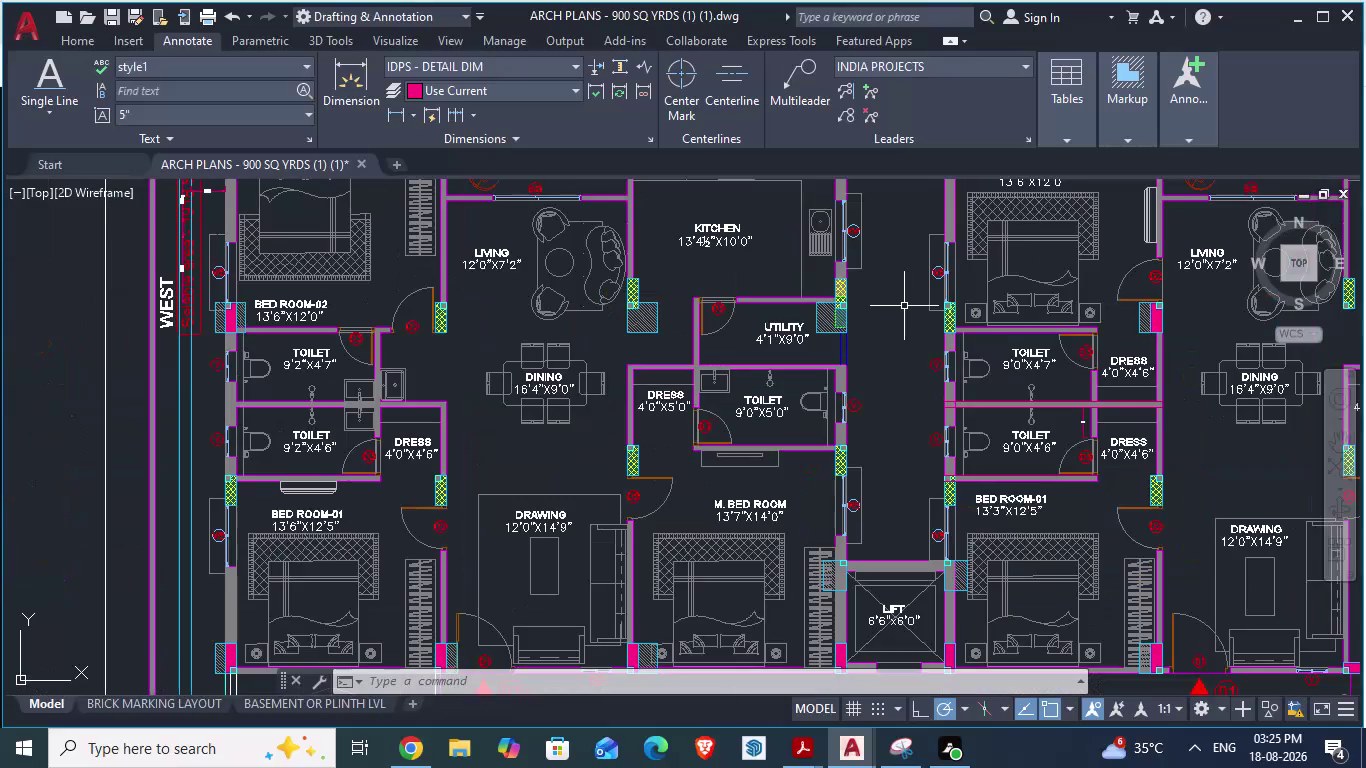
Cycle between the ARCH PLANS reference and GF_AUTOCAD.dwg, finishing on GF_AUTOCAD.
key(alt+Tab)
key(alt+Tab)
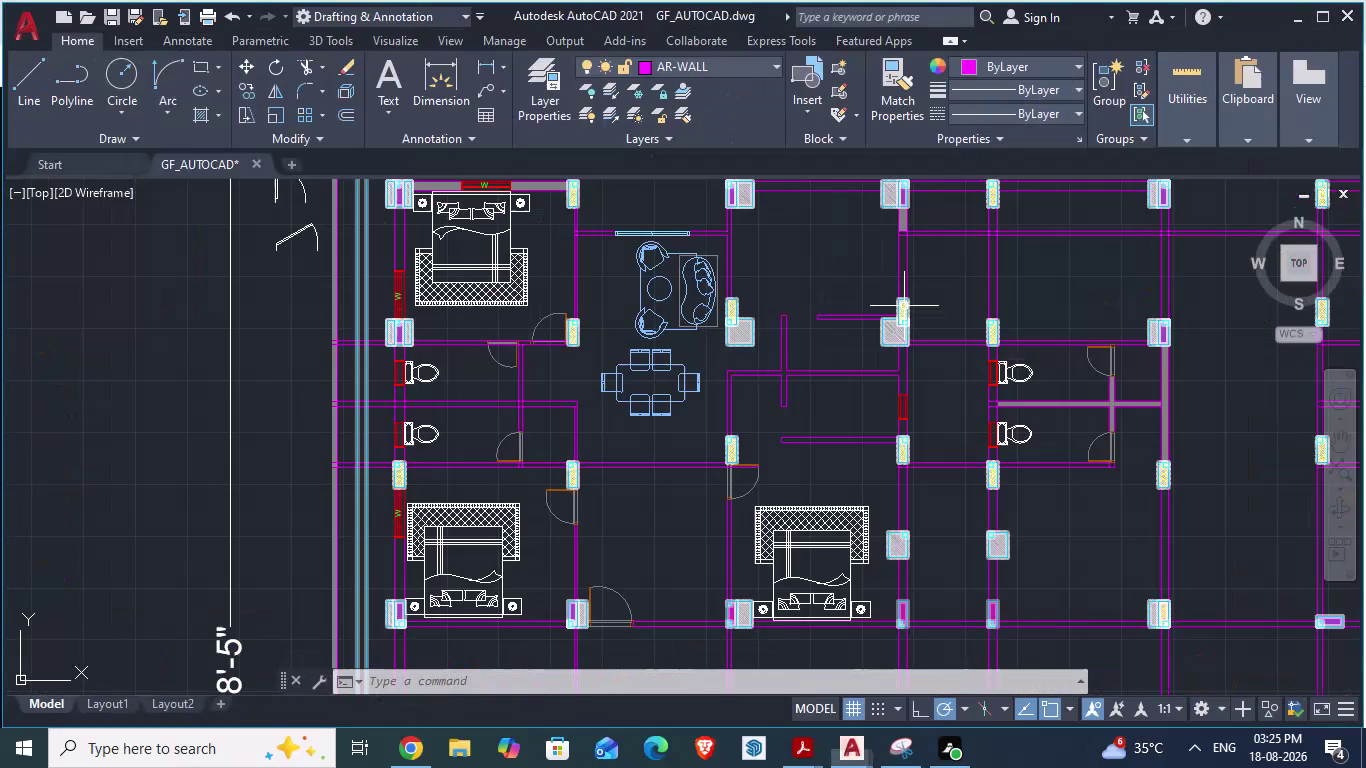
key(alt+Tab)
key(alt+Tab)
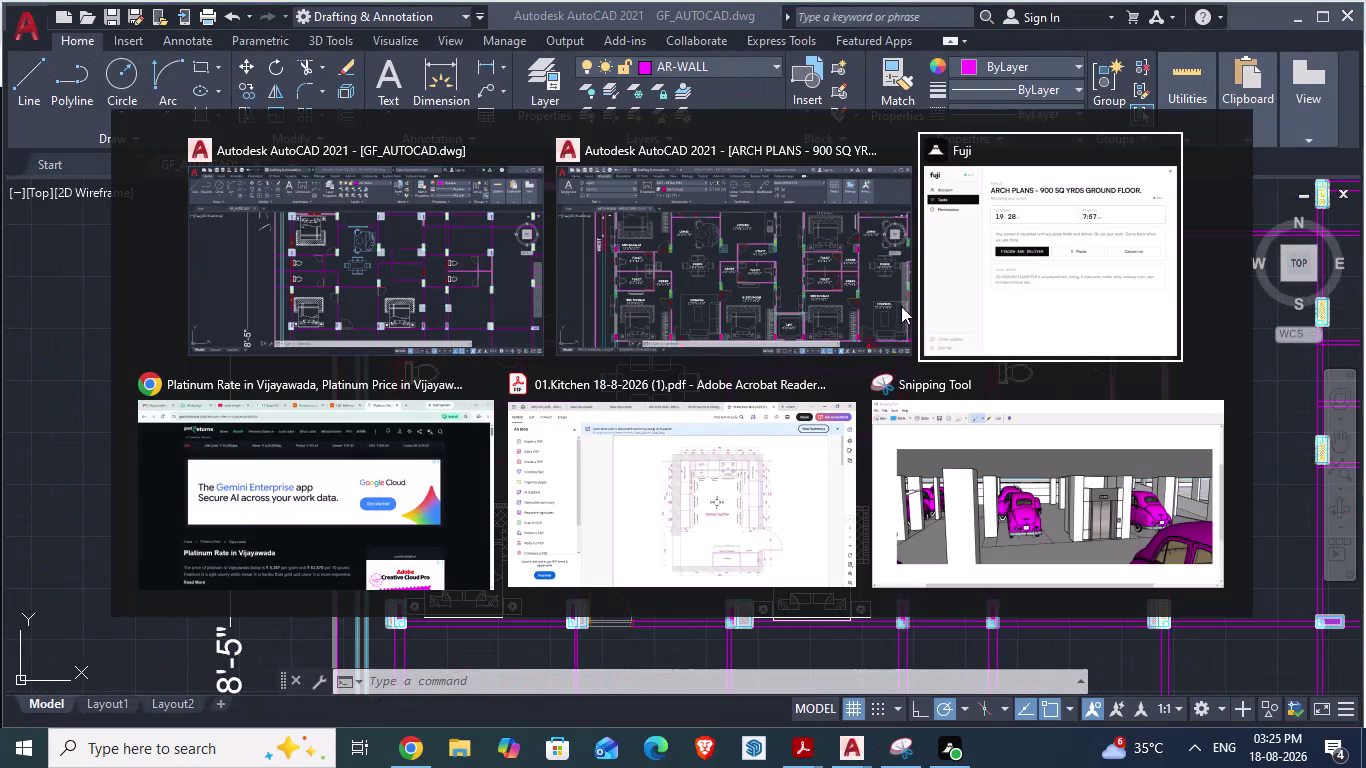
key(alt+Tab)
key(alt+Tab)
key(alt+Tab)
key(alt+Tab)
key(alt+Tab)
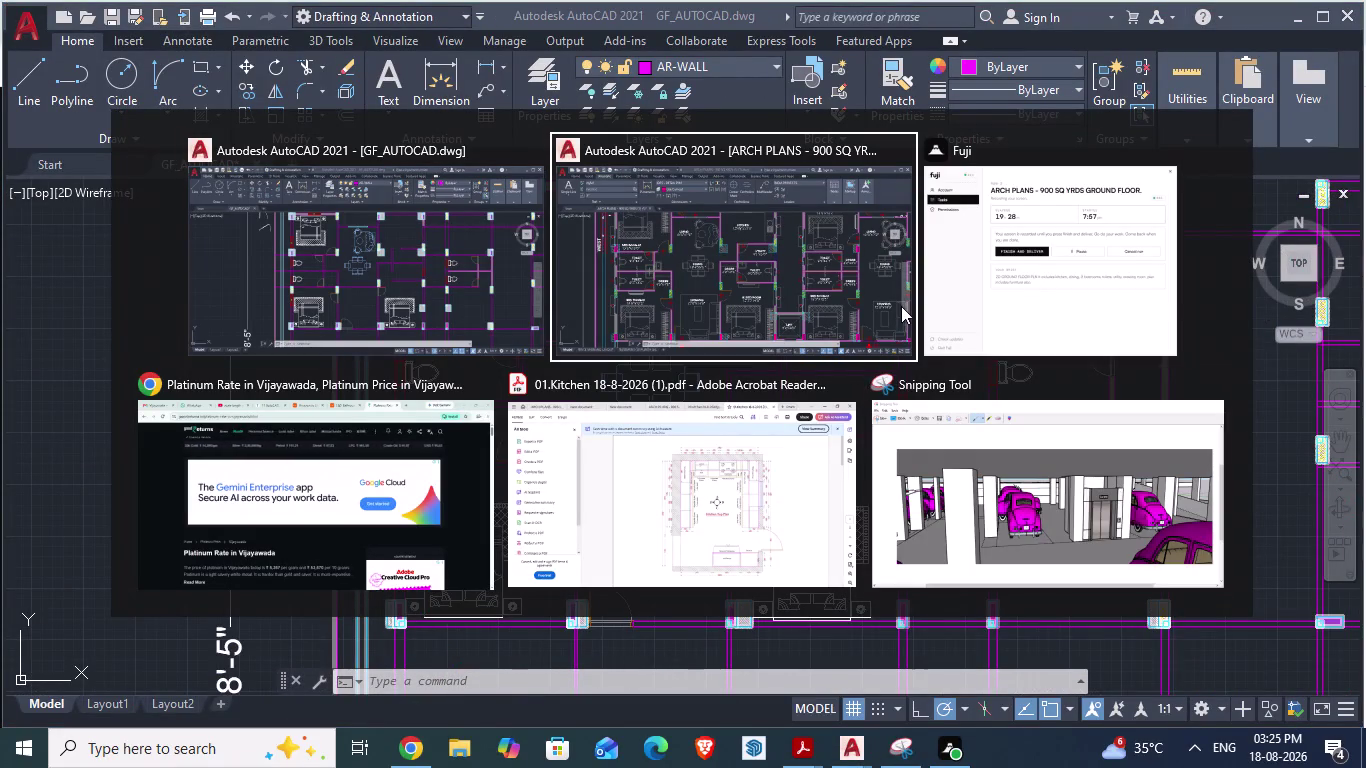
key(alt+Tab)
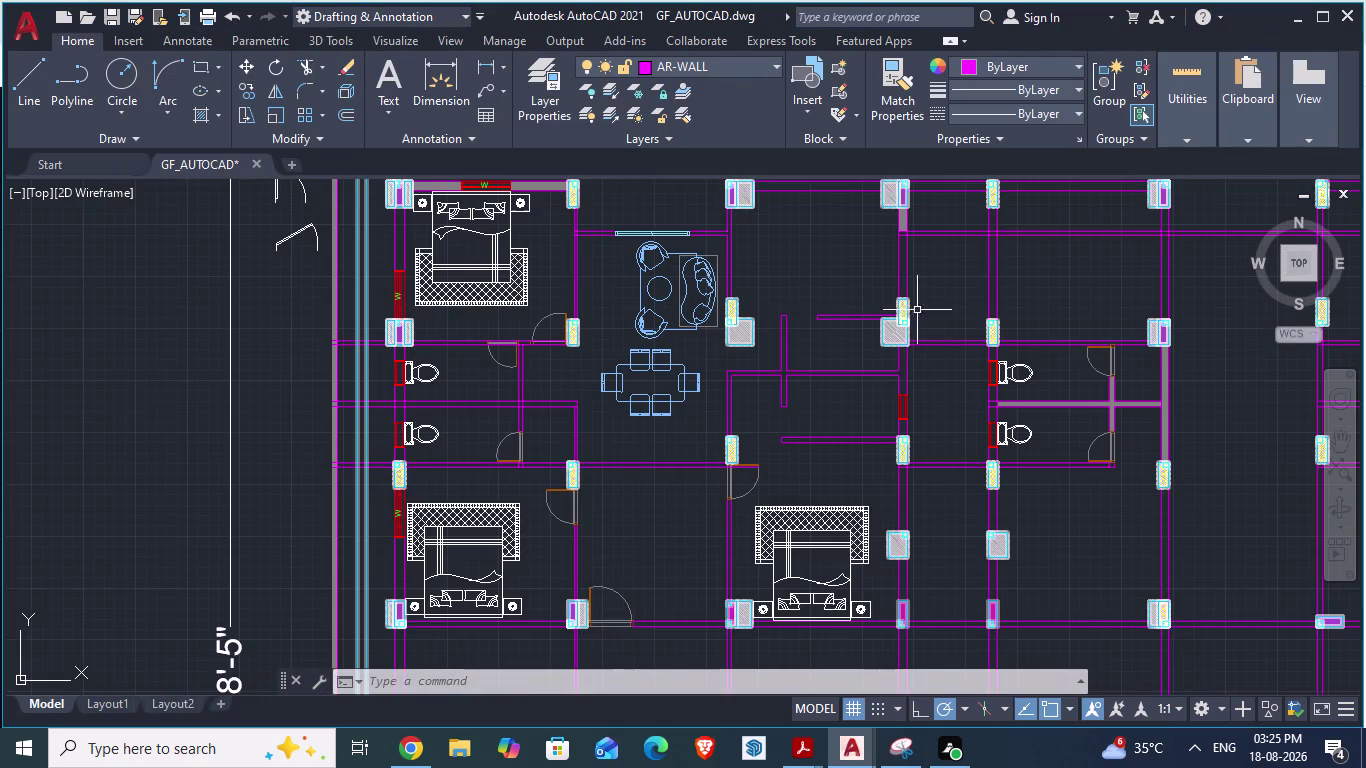
key(alt+Tab)
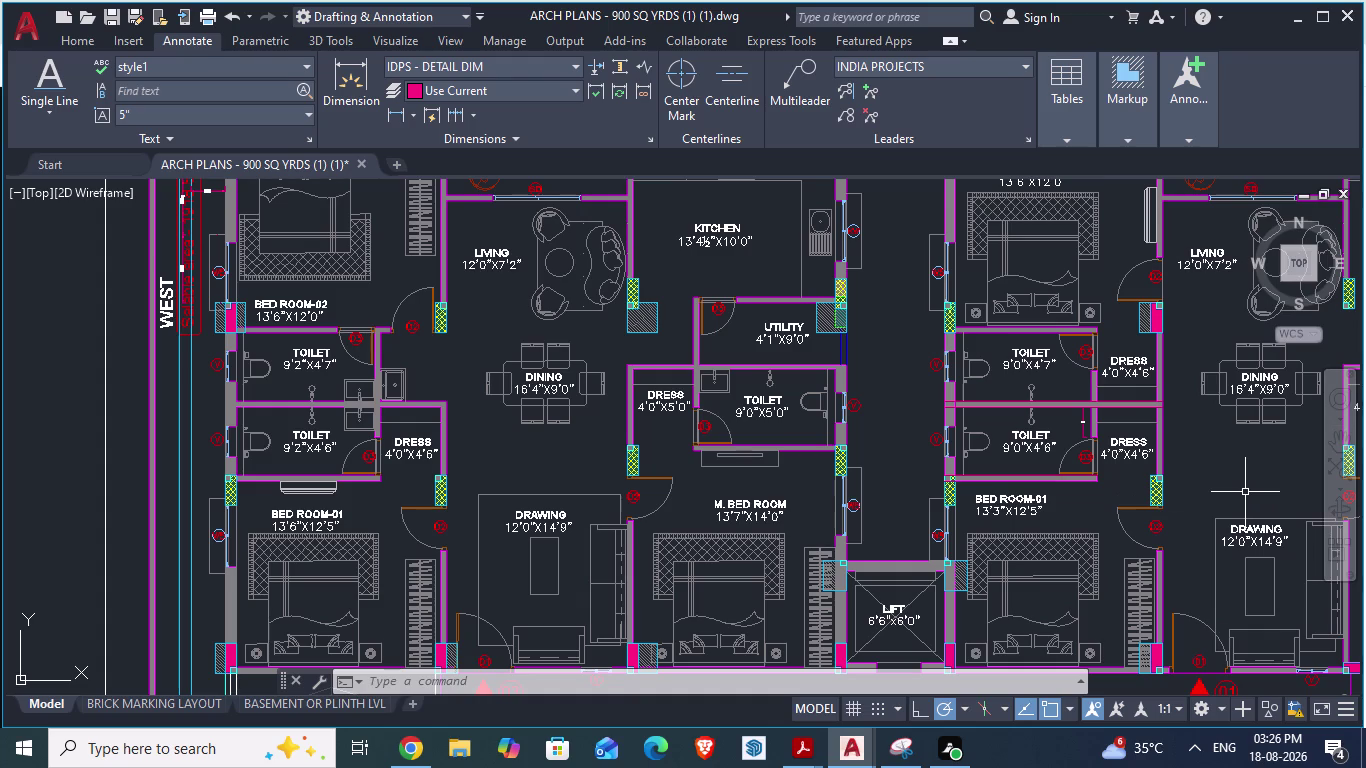
key(alt+Tab)
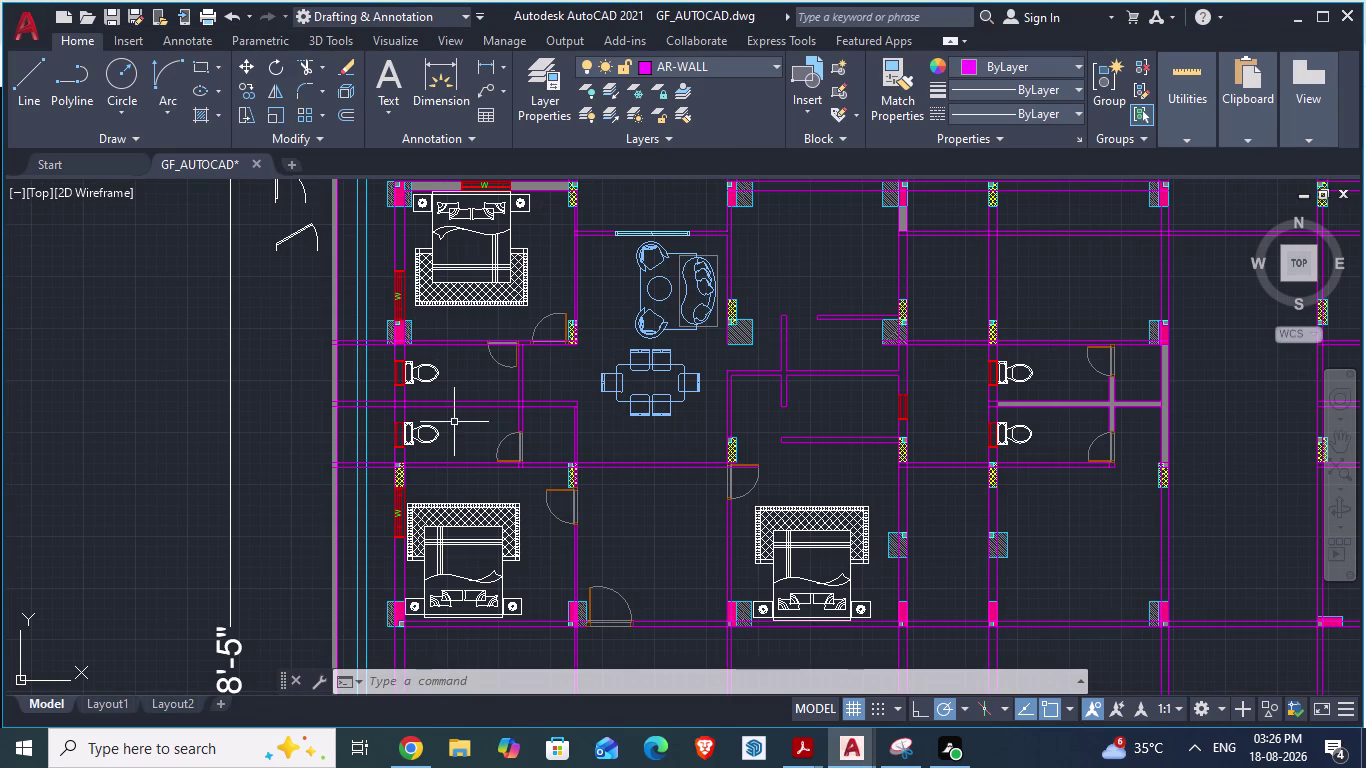
Copy the lower room's toilet and paste it into the central toilet room.
click(431, 438)
key(ctrl+c)
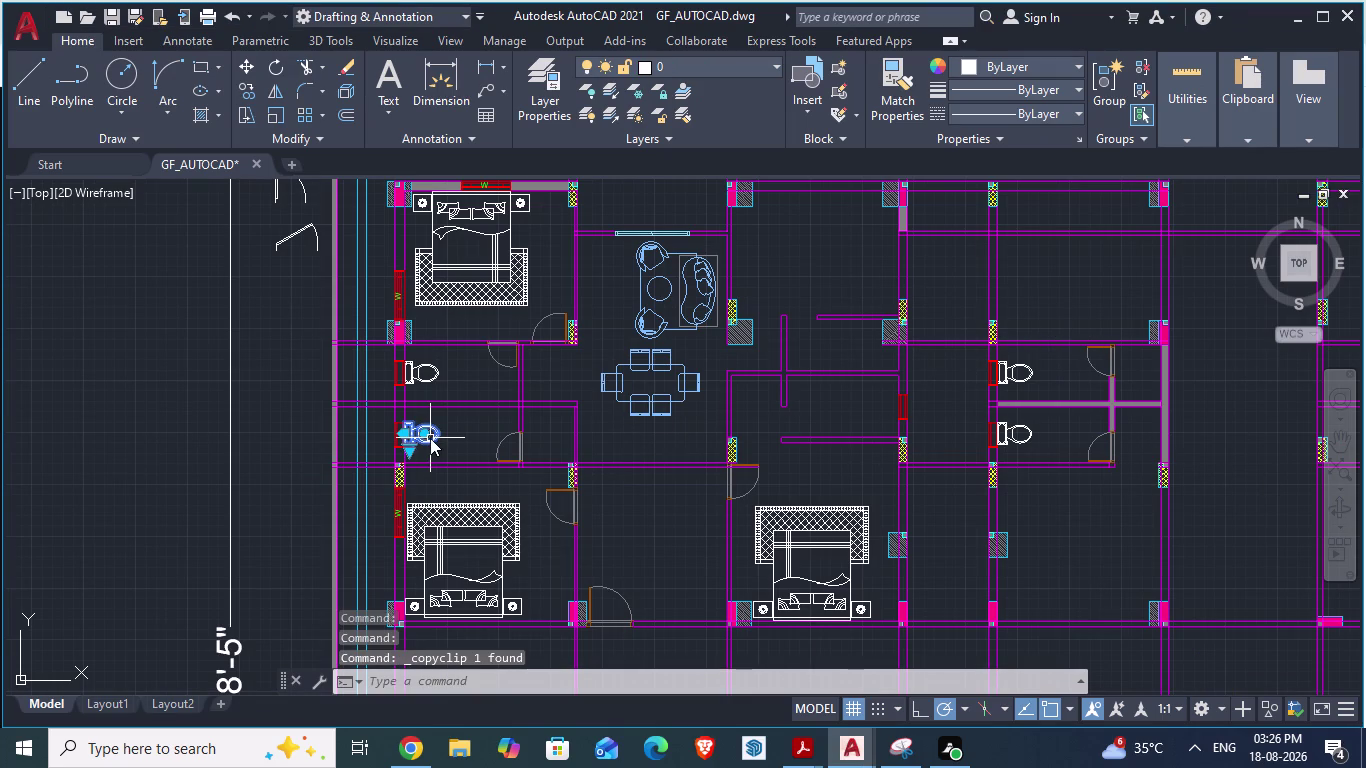
key(ctrl+v)
scroll(up, 3)
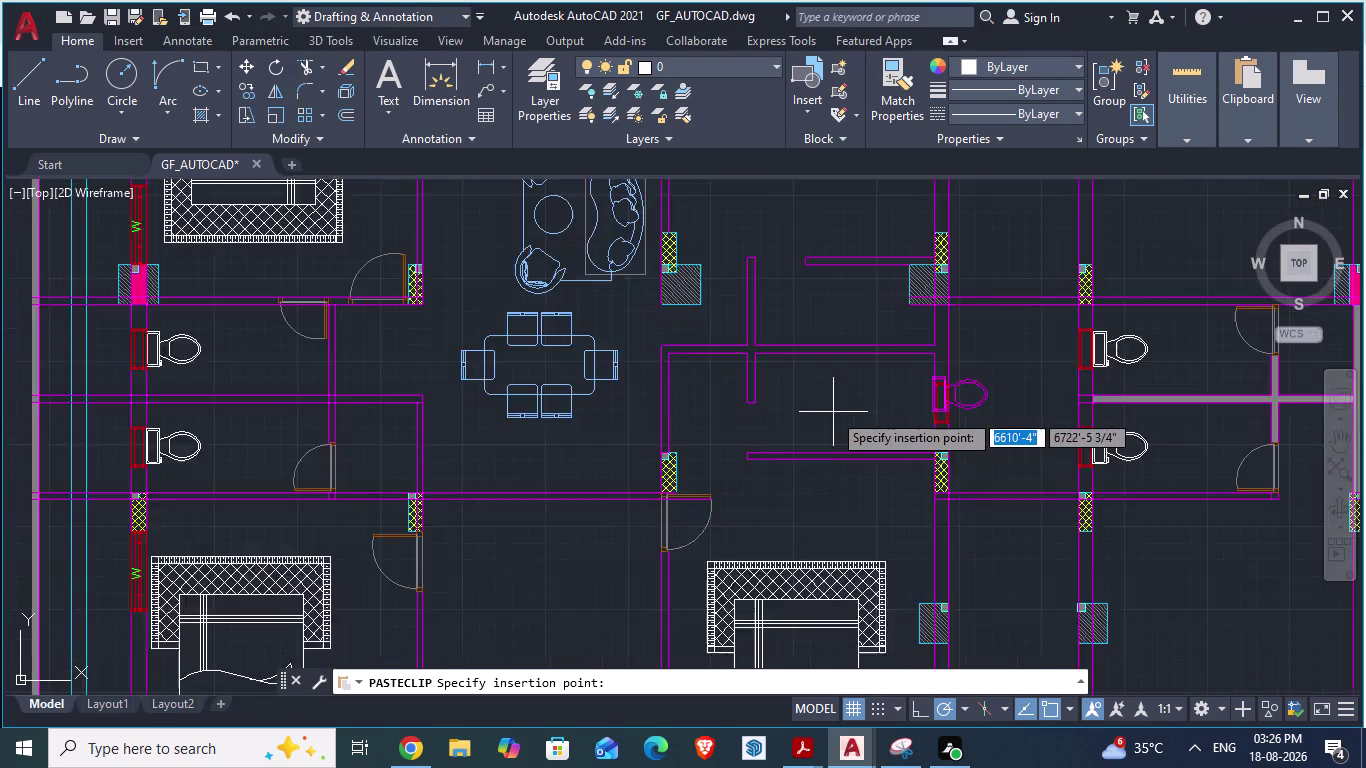
scroll(up, 3)
click(738, 410)
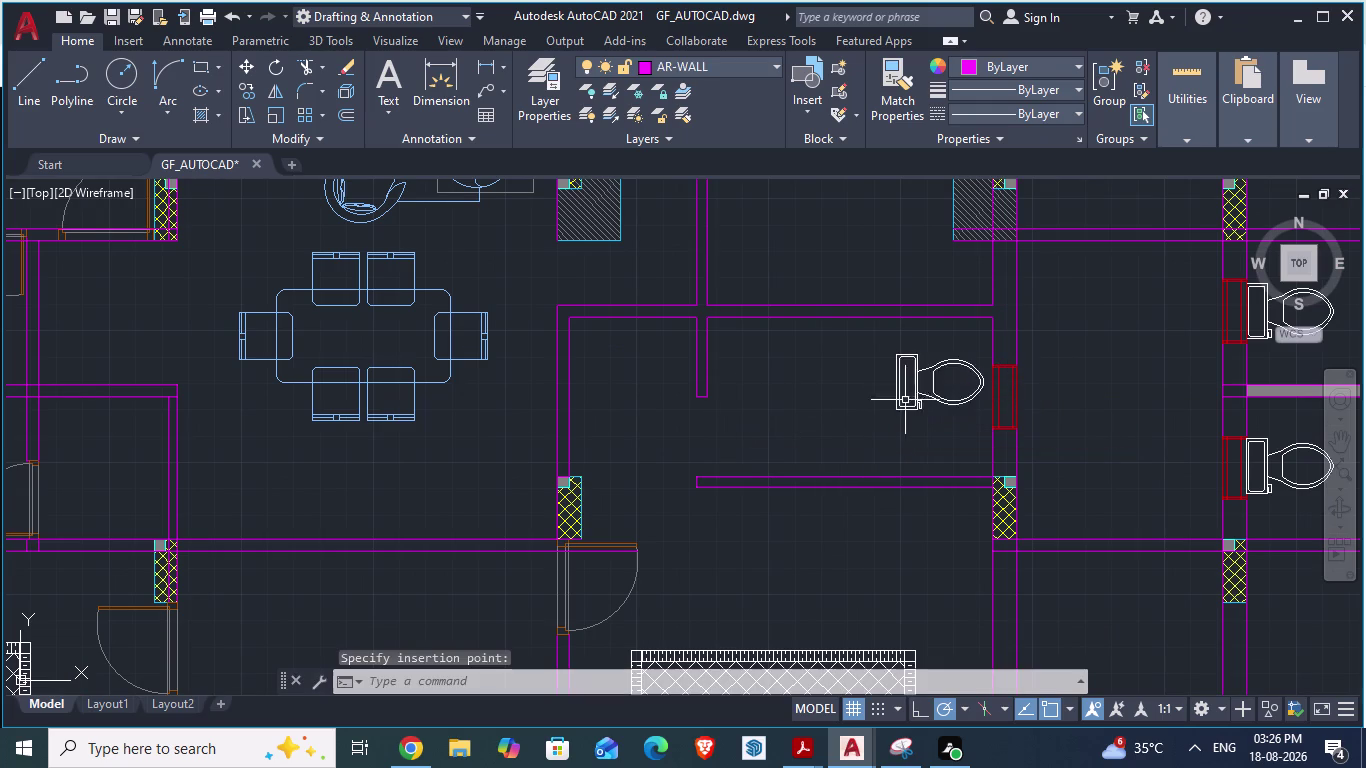
Rotate the pasted toilet 180° about its cistern corner.
click(902, 407)
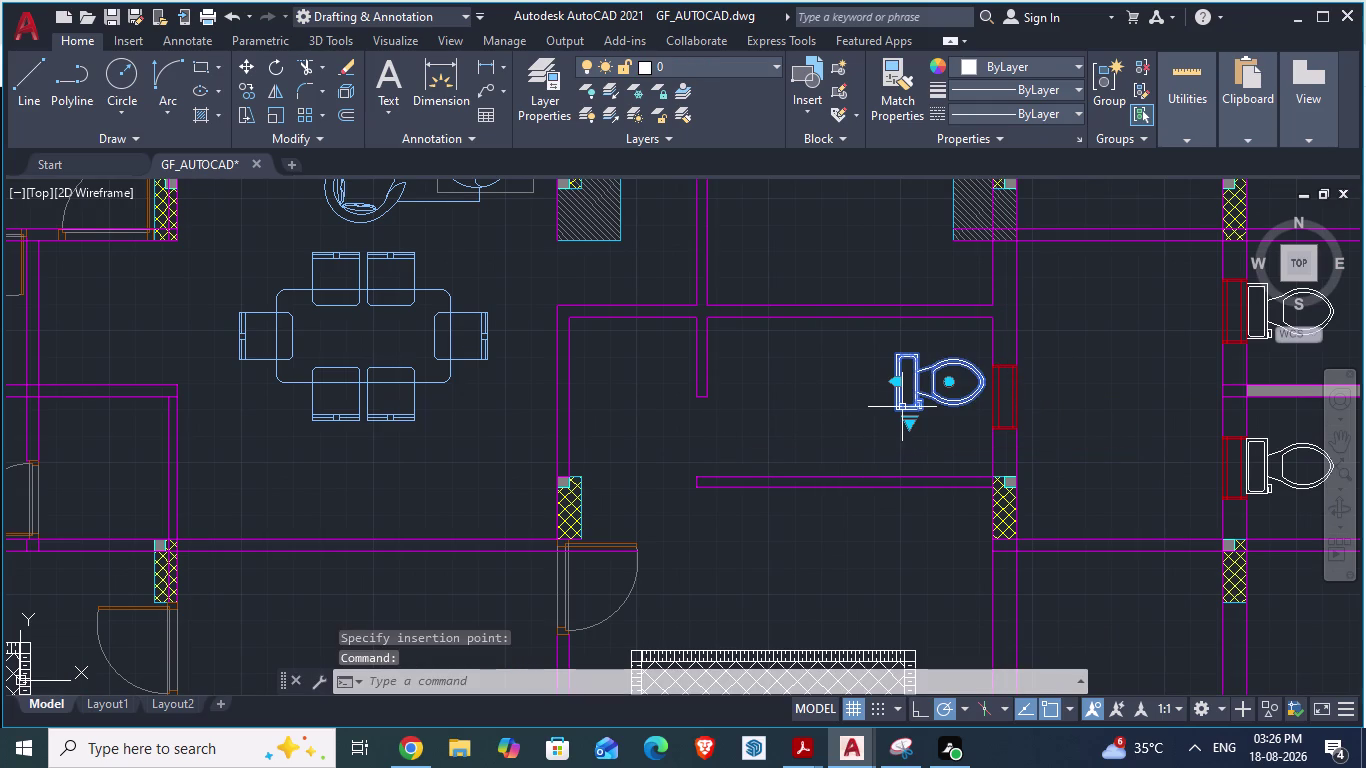
key(r)
key(o)
key(Return)
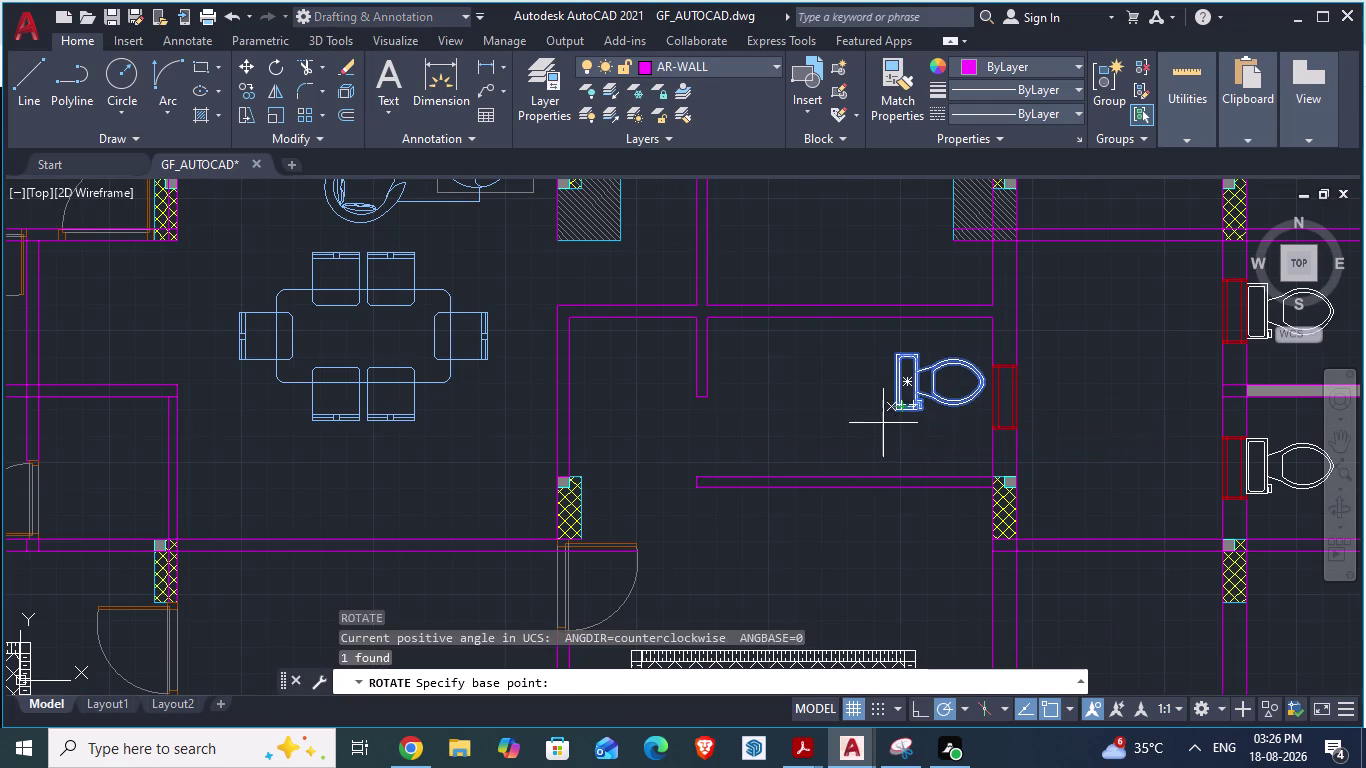
scroll(up, 3)
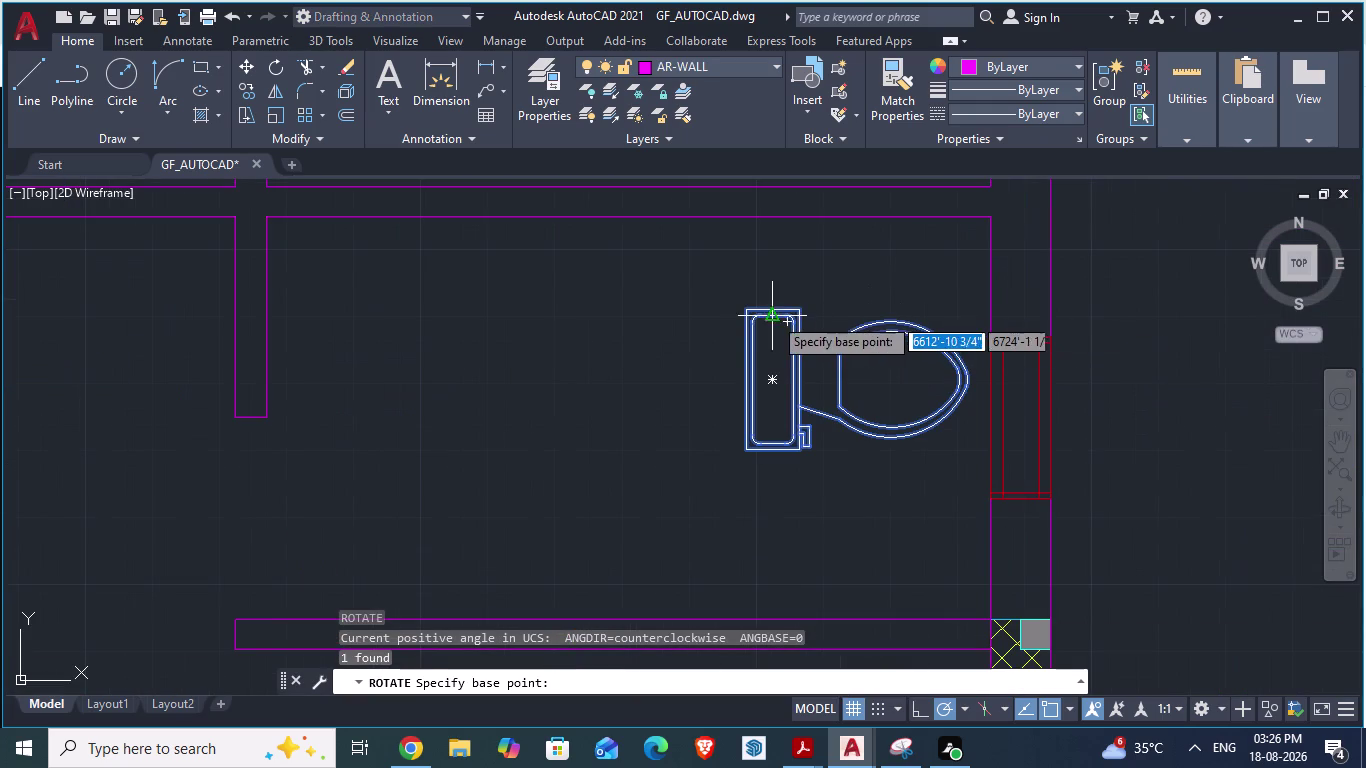
drag(743, 311, 803, 361)
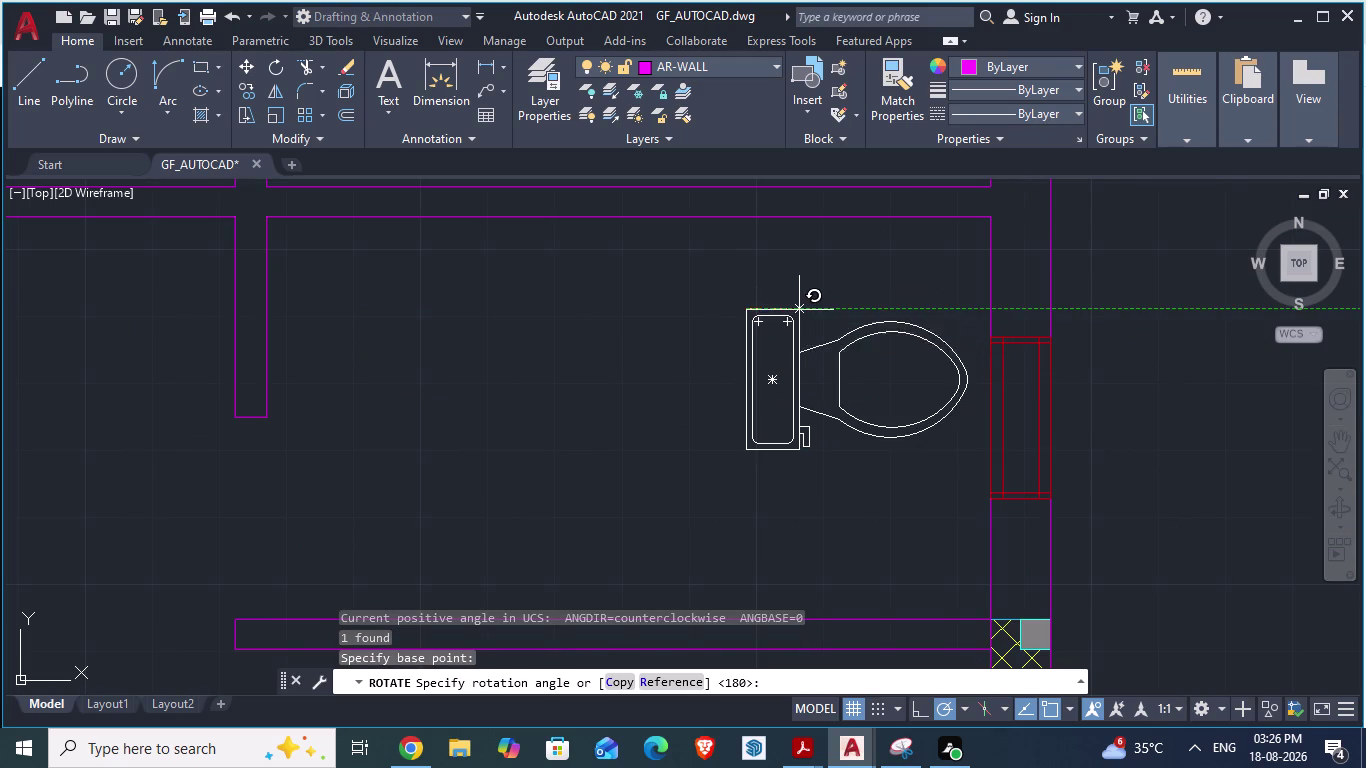
drag(803, 361, 580, 300)
click(580, 300)
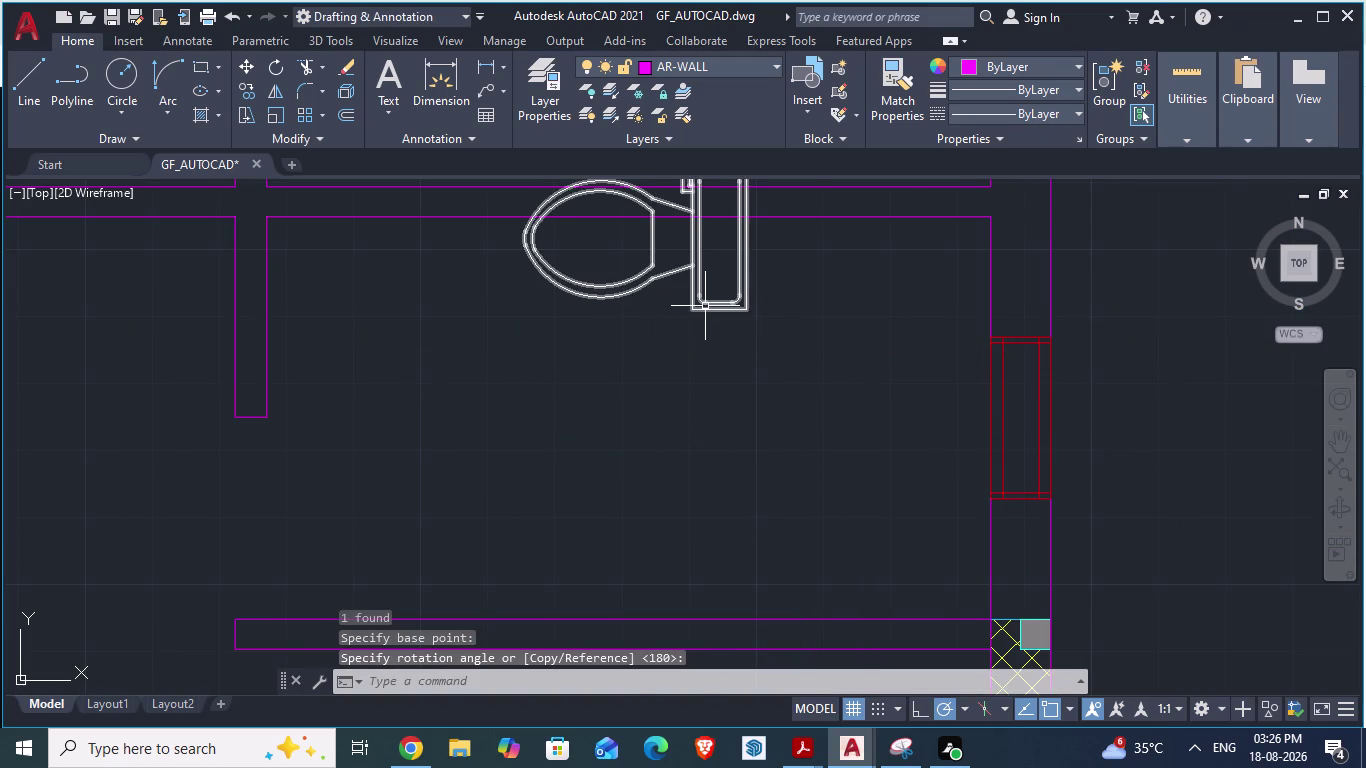
click(705, 306)
Move the rotated toilet over beside the right wall.
key(m)
key(Return)
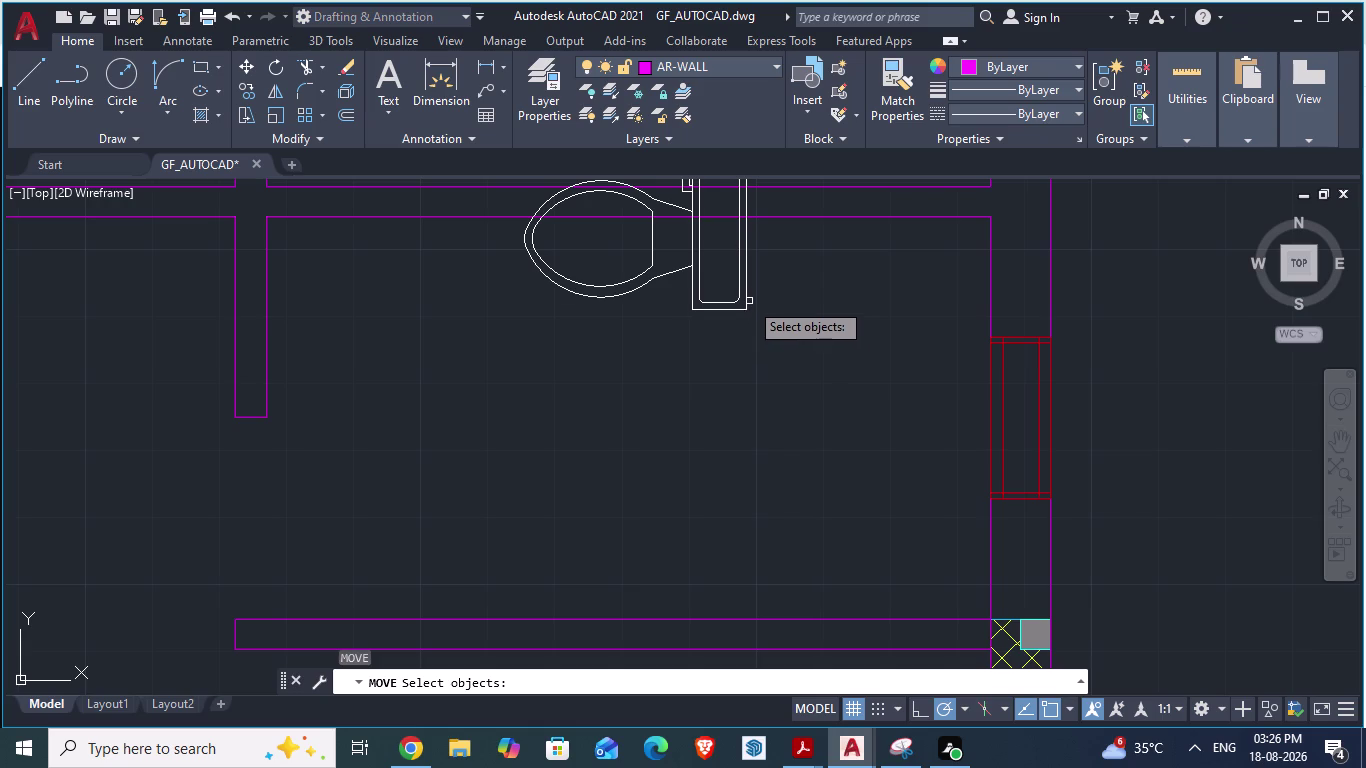
click(744, 298)
key(Return)
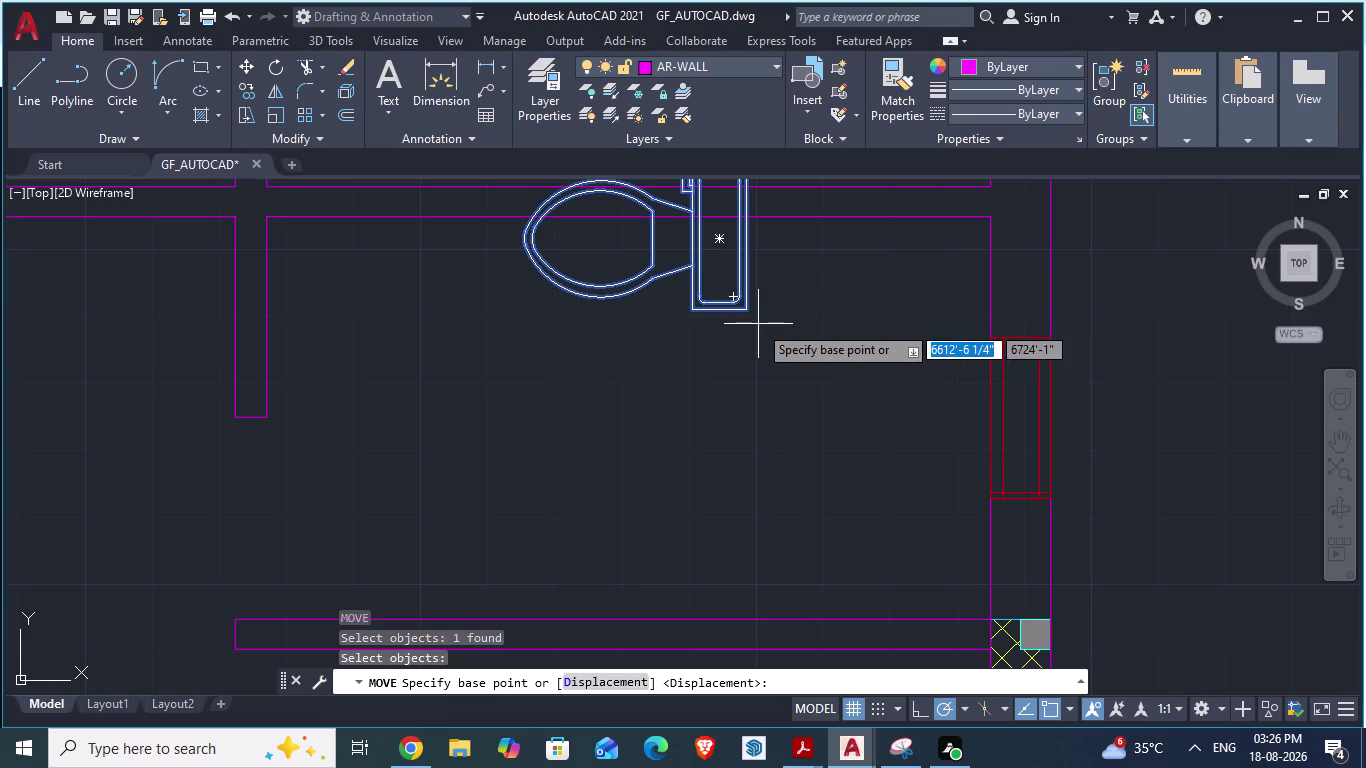
drag(748, 308, 955, 488)
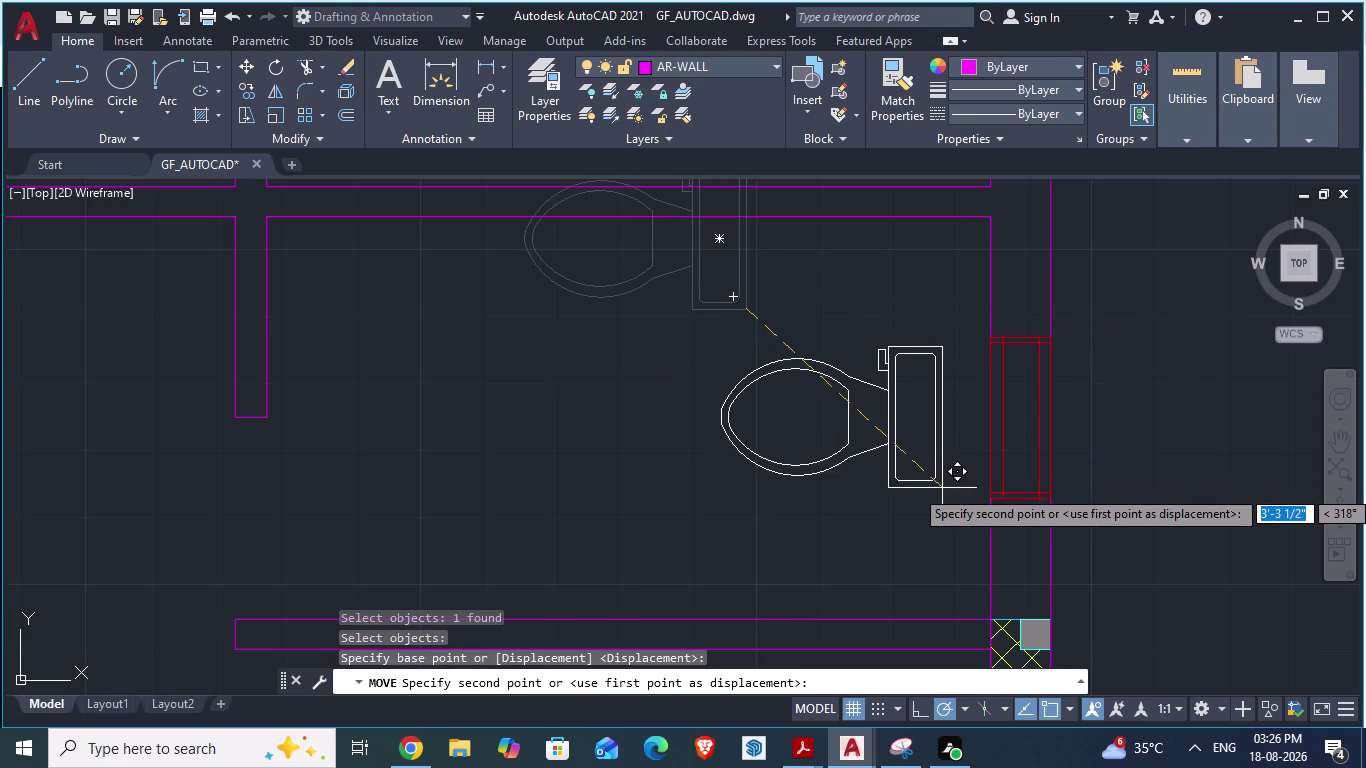
drag(955, 488, 976, 497)
scroll(up, 3)
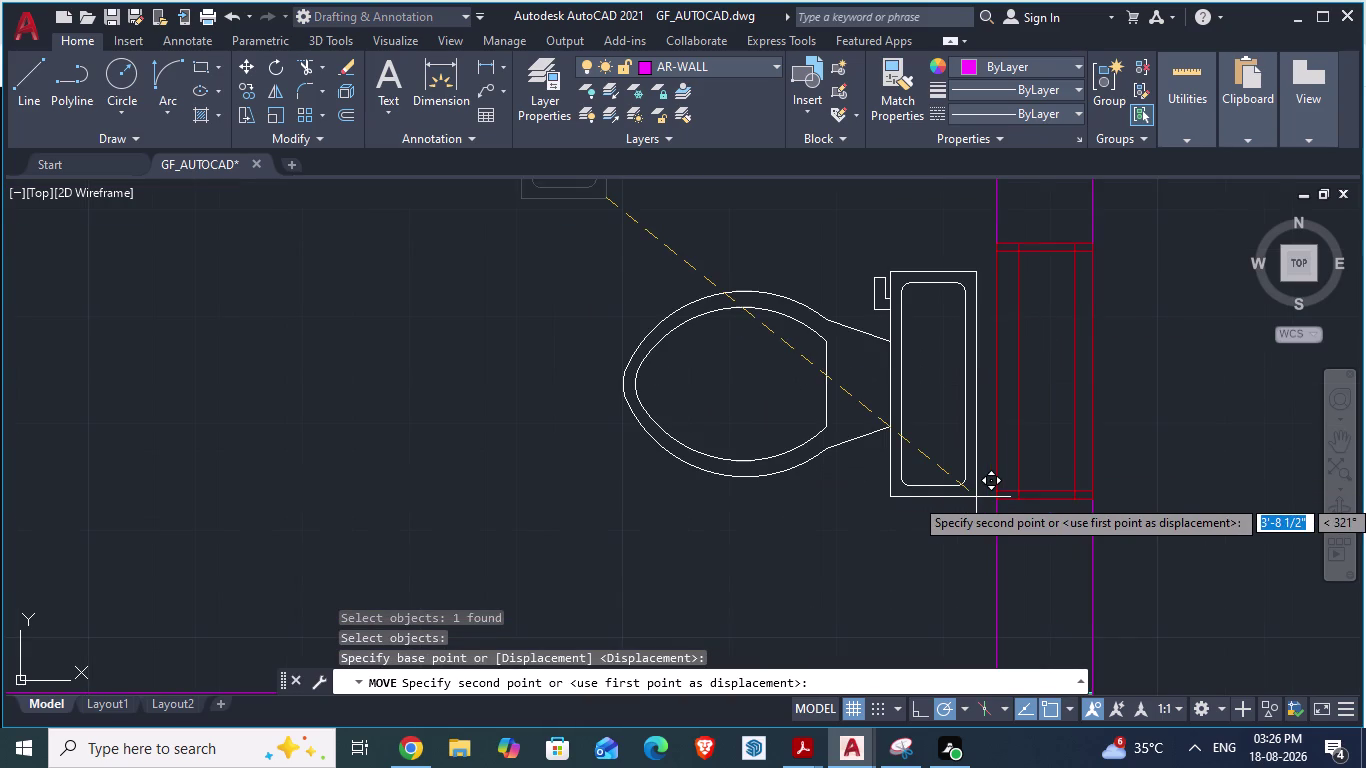
drag(976, 497, 982, 490)
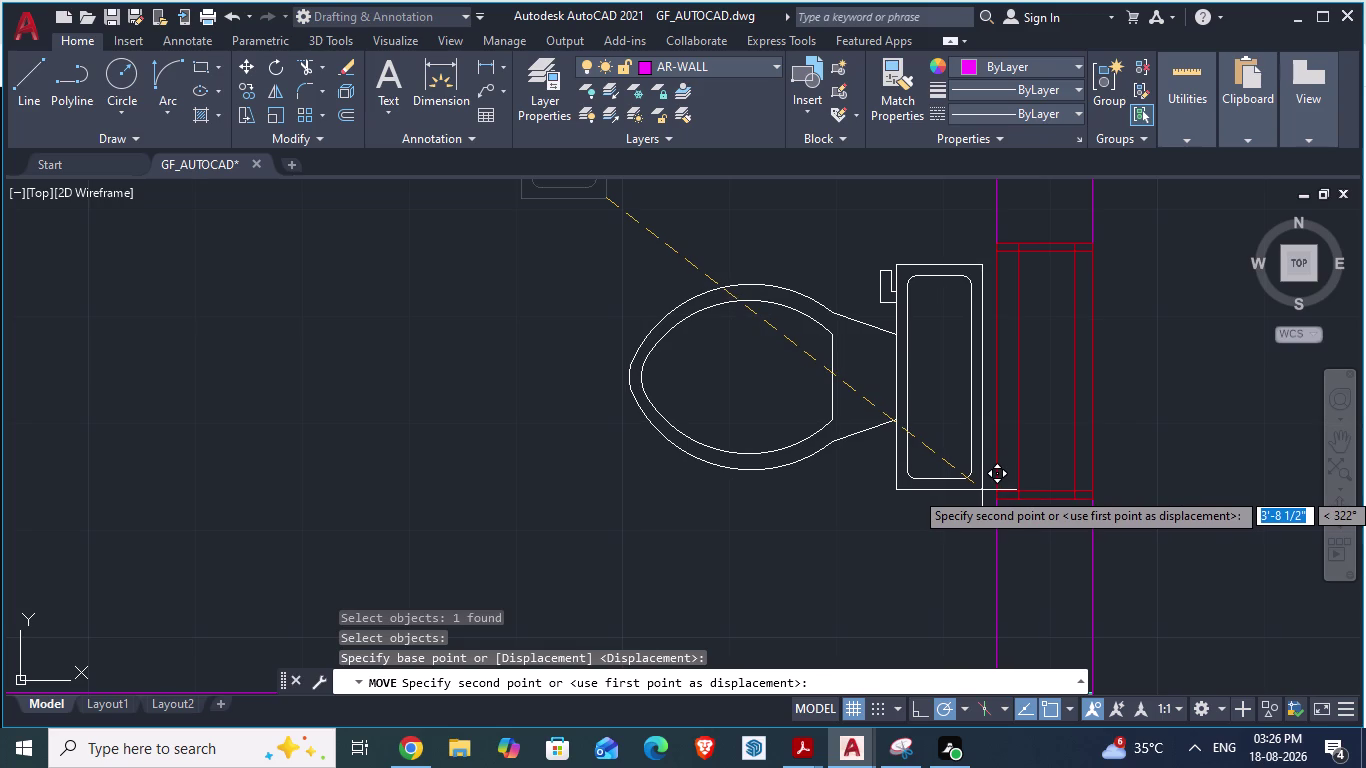
drag(982, 490, 987, 484)
click(987, 484)
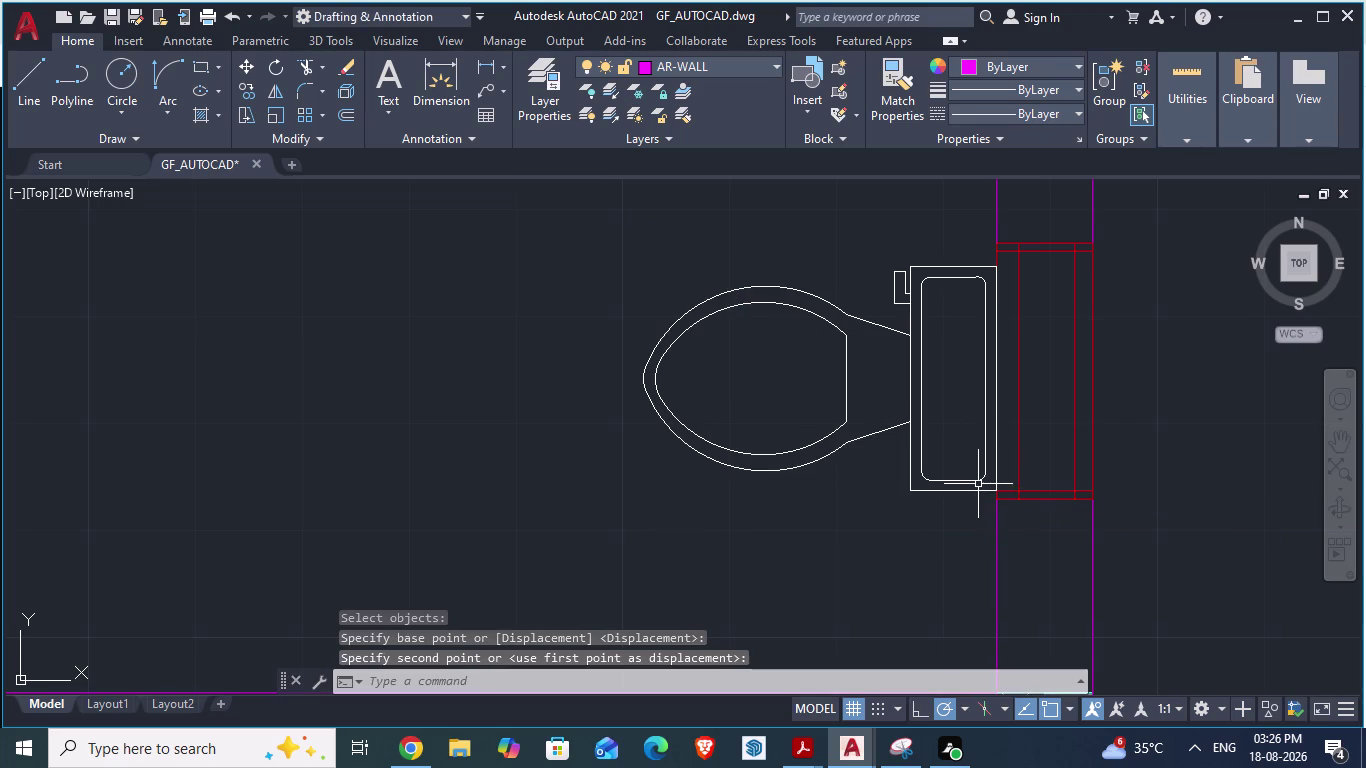
Nudge the toilet so its cistern corner sits flush against the wall.
click(966, 480)
key(m)
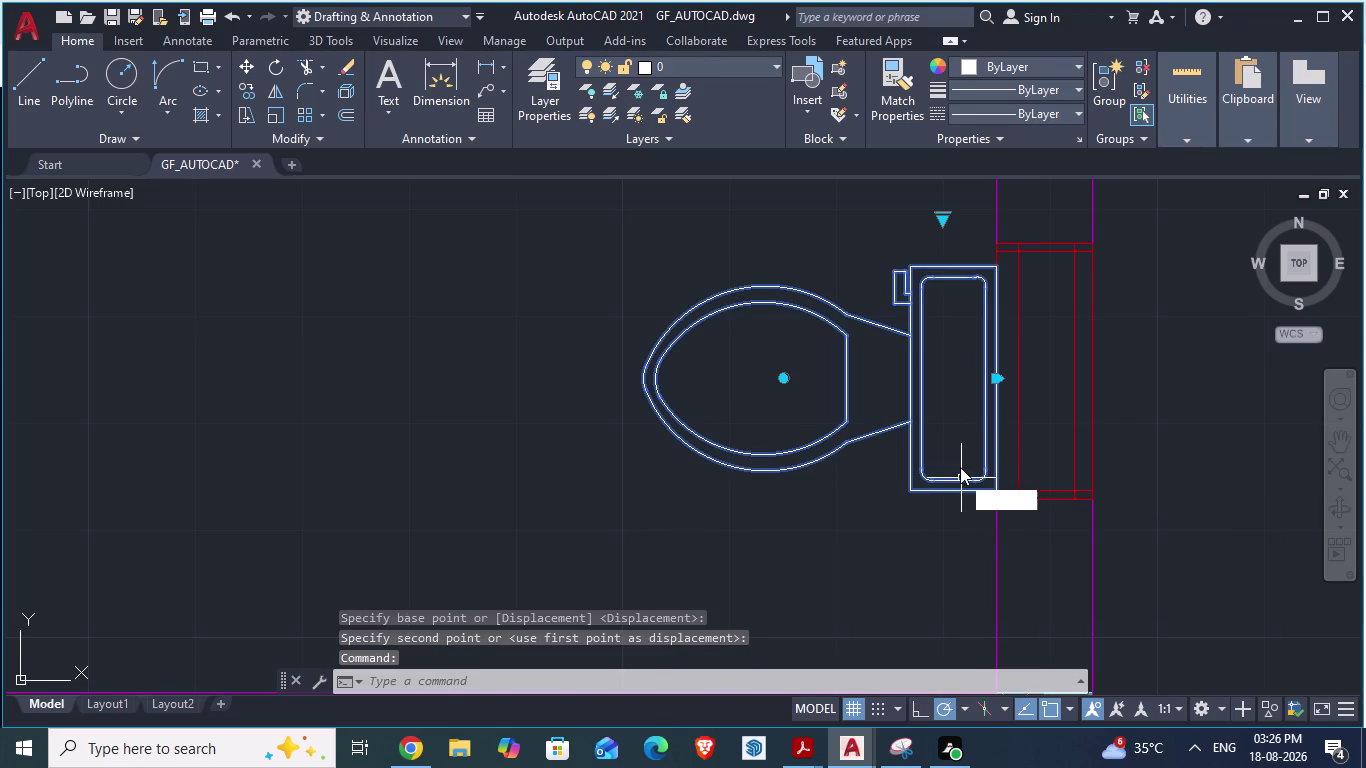
key(Return)
scroll(up, 3)
drag(1074, 545, 1059, 547)
click(1059, 547)
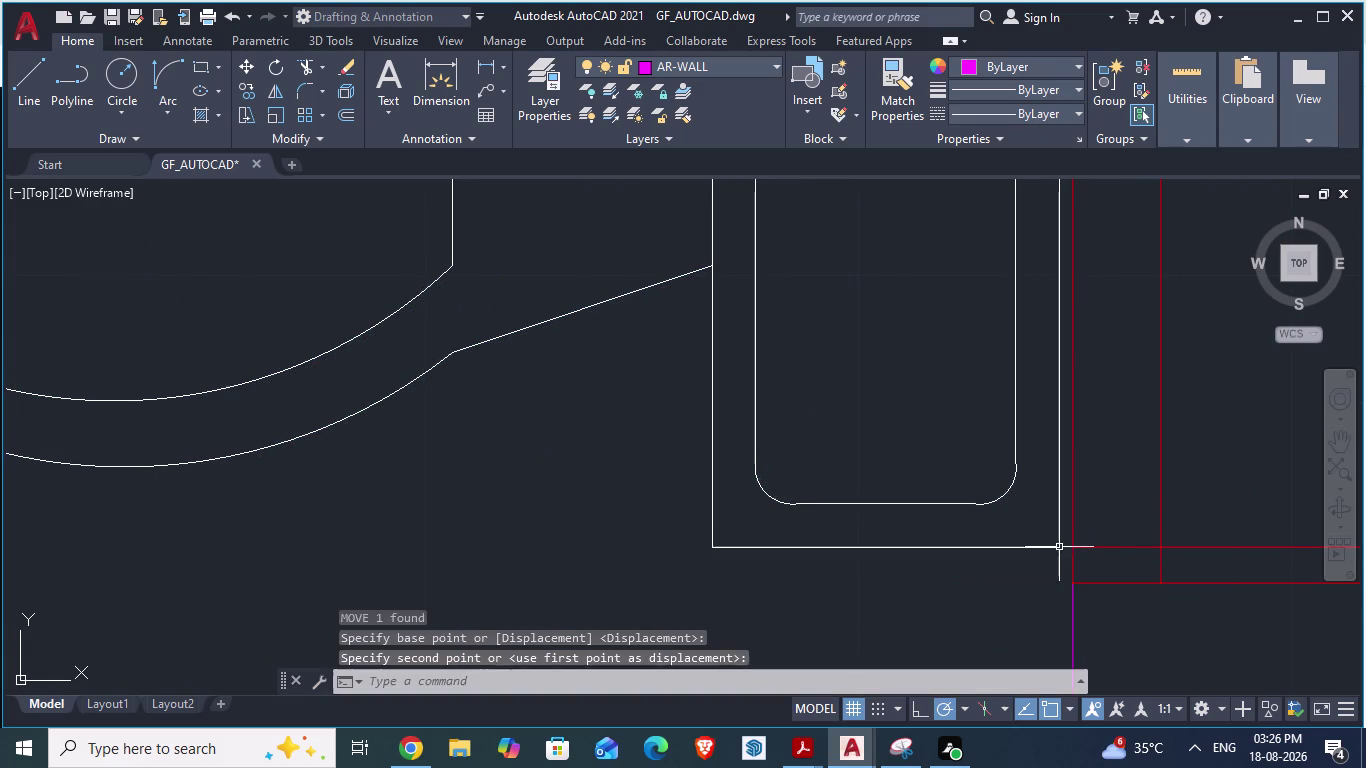
Save the drawing and switch to the reference floor plan.
scroll(down, 3)
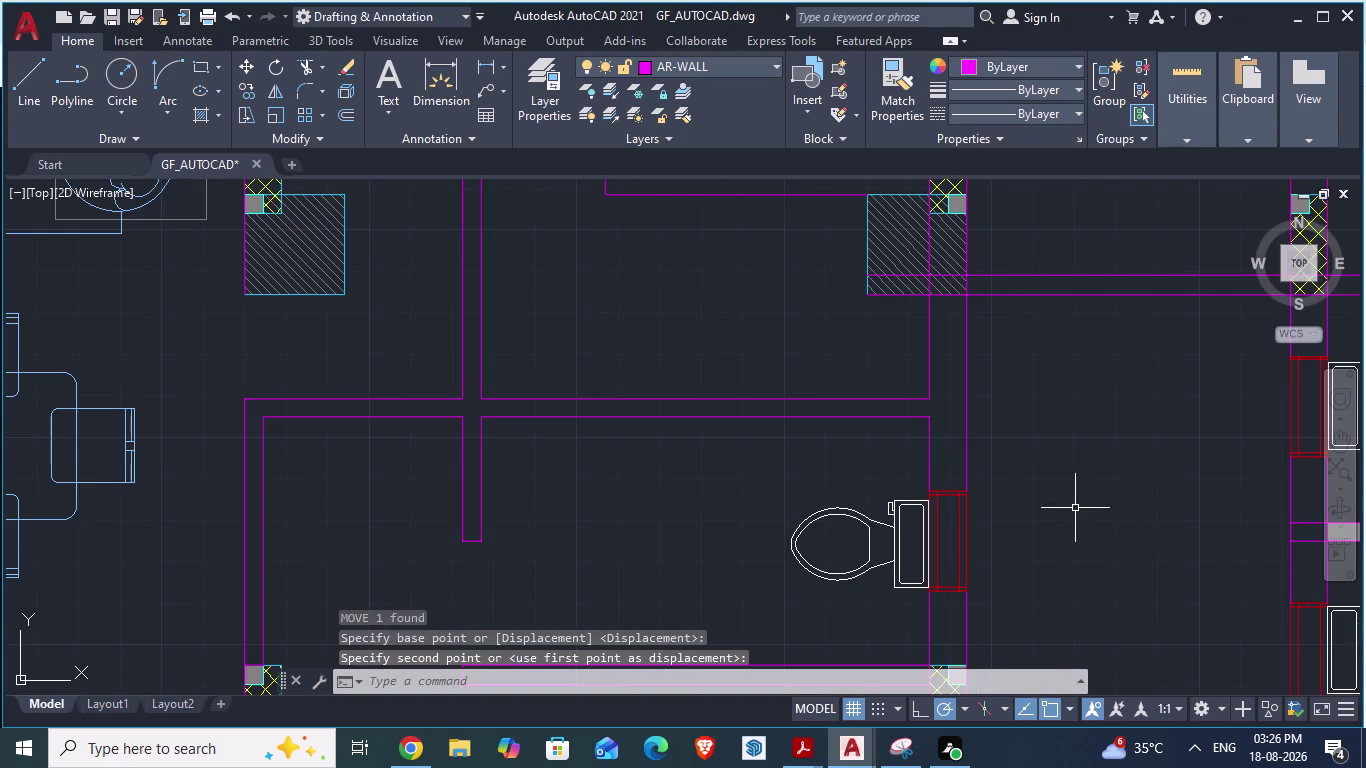
key(ctrl+s)
scroll(down, 3)
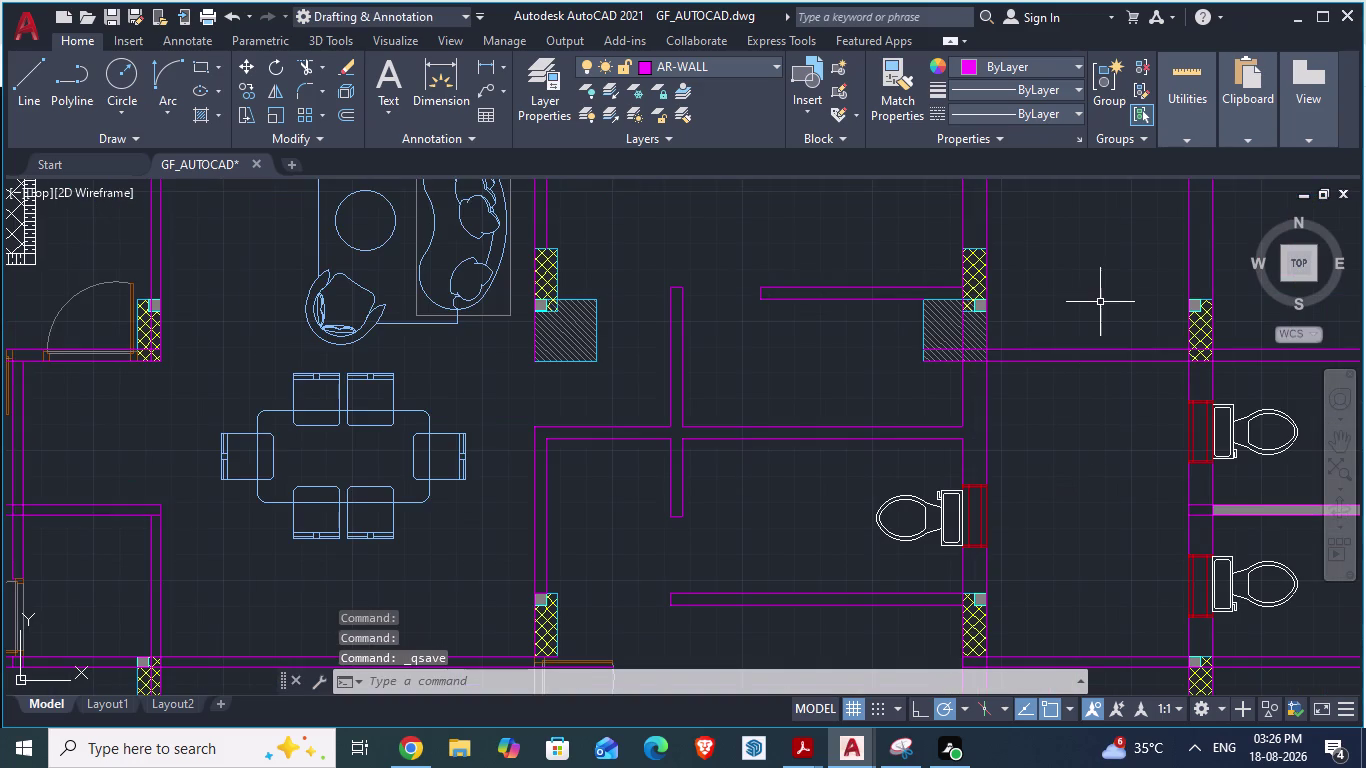
key(alt+Tab)
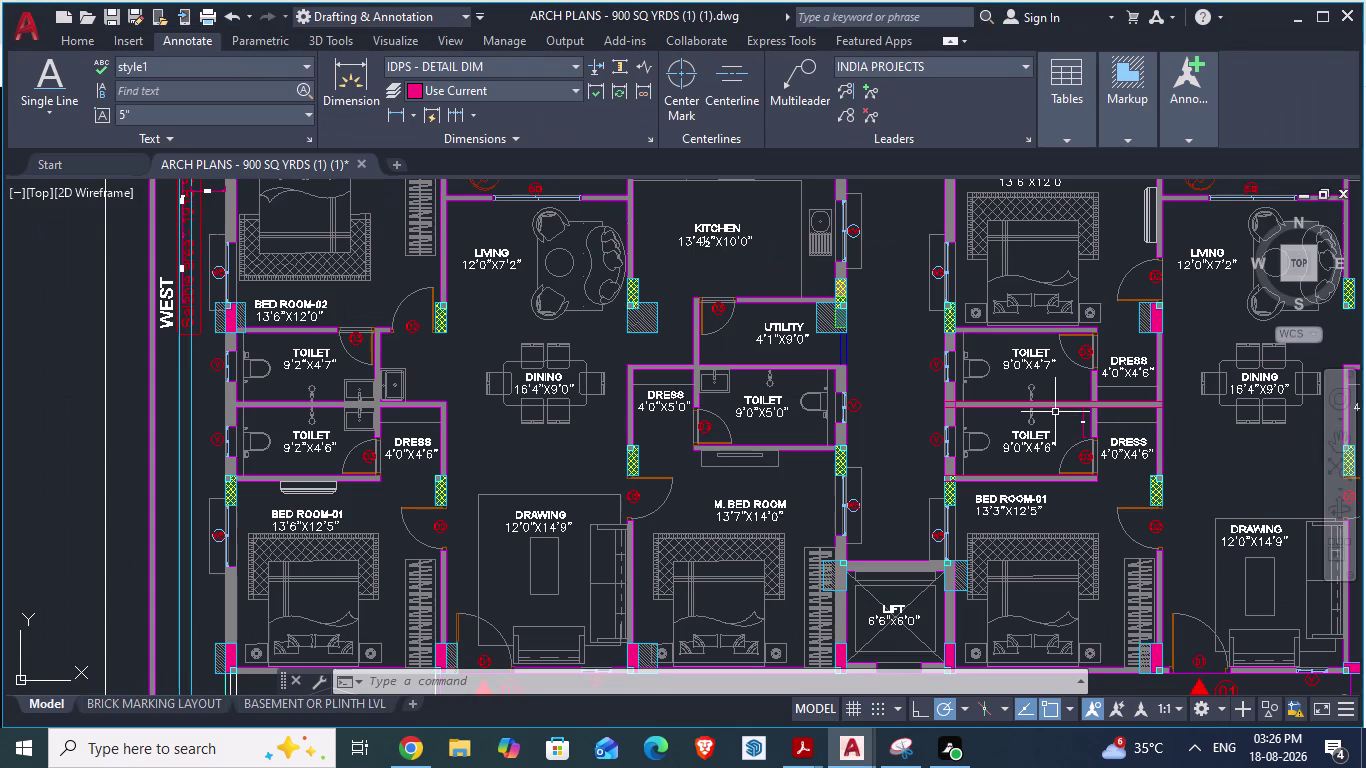
Return to GF_AUTOCAD and begin a line at the wall corner, then cancel it.
scroll(up, 3)
key(alt+Tab)
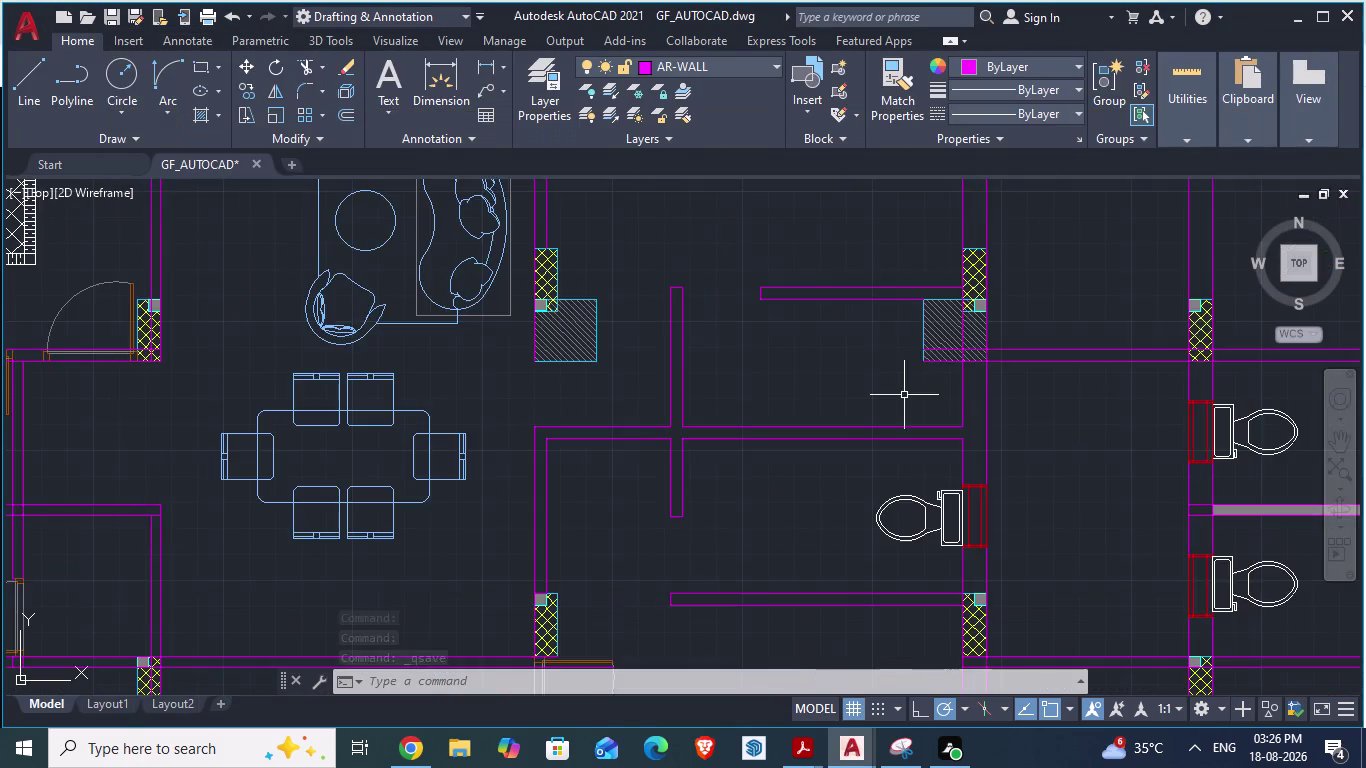
scroll(up, 3)
scroll(up, 3)
key(l)
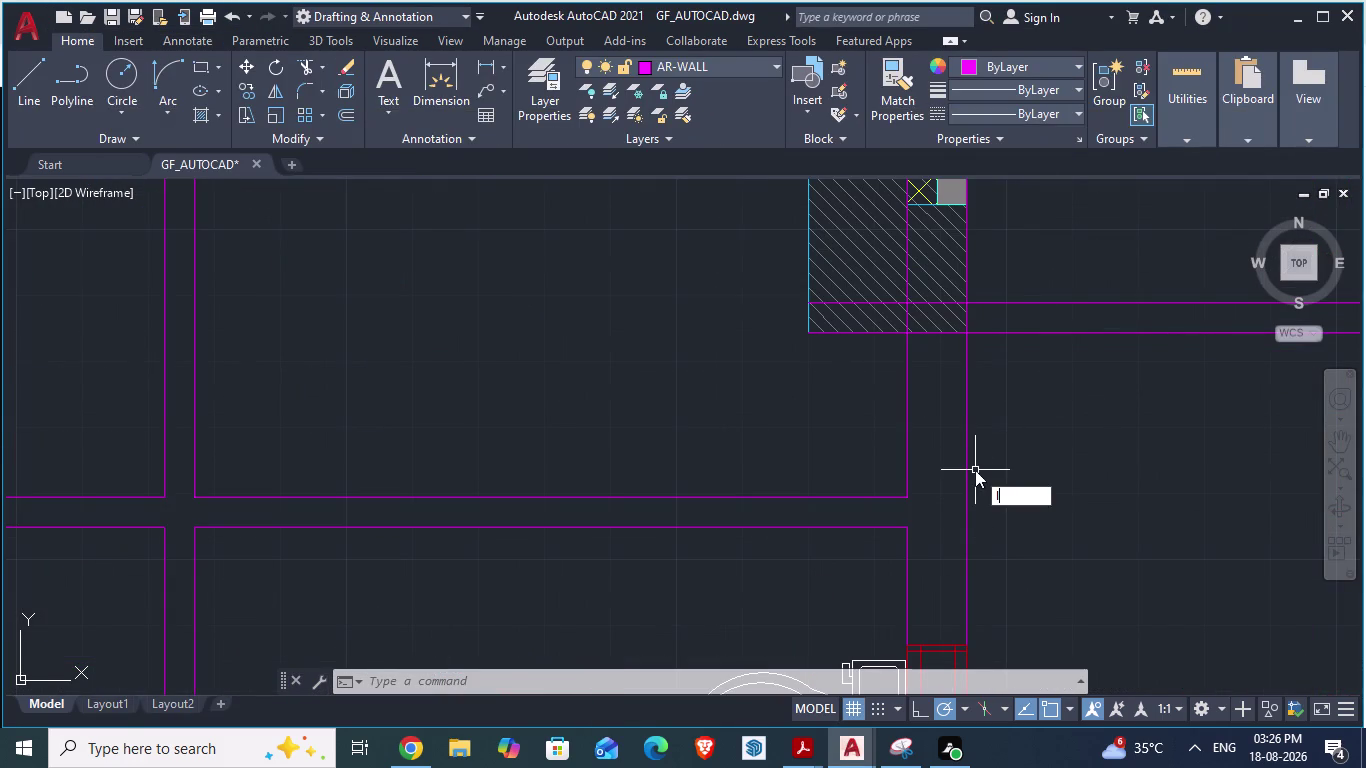
key(Return)
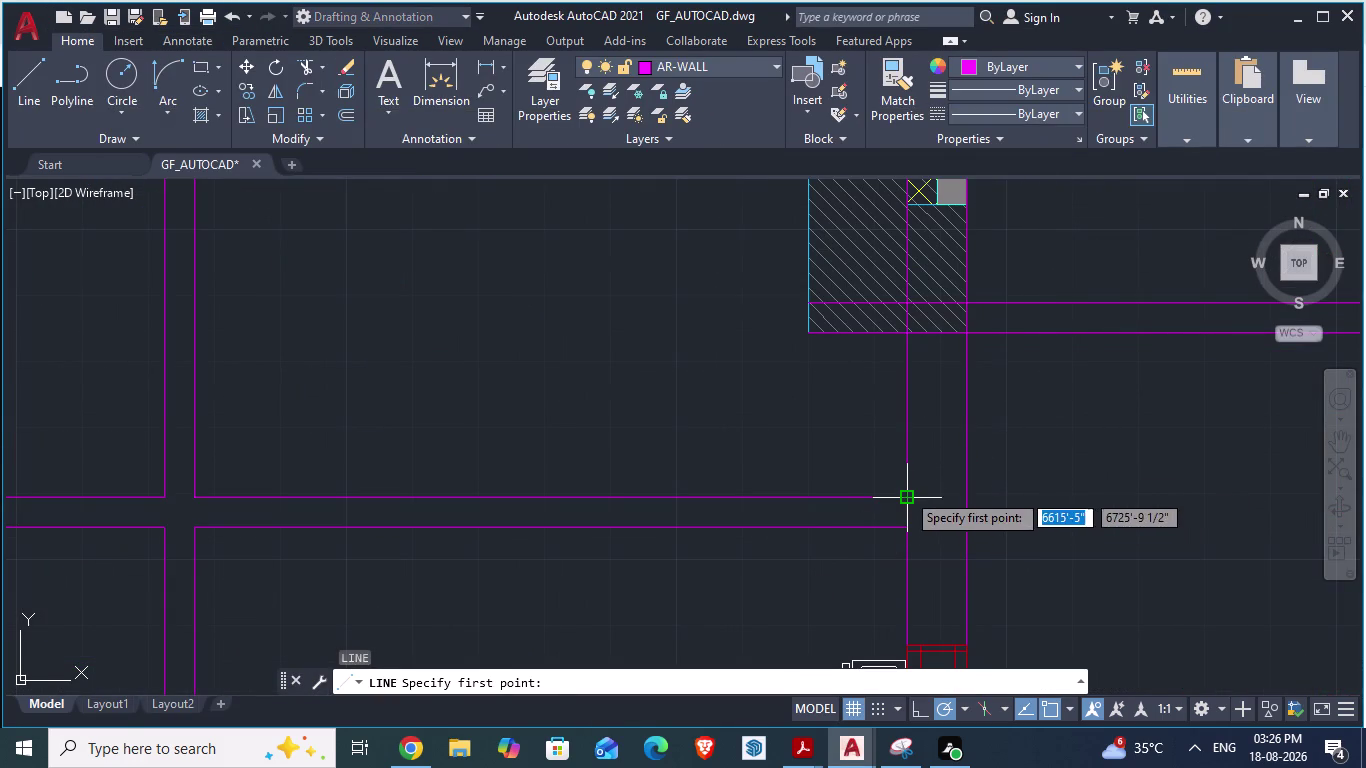
click(906, 492)
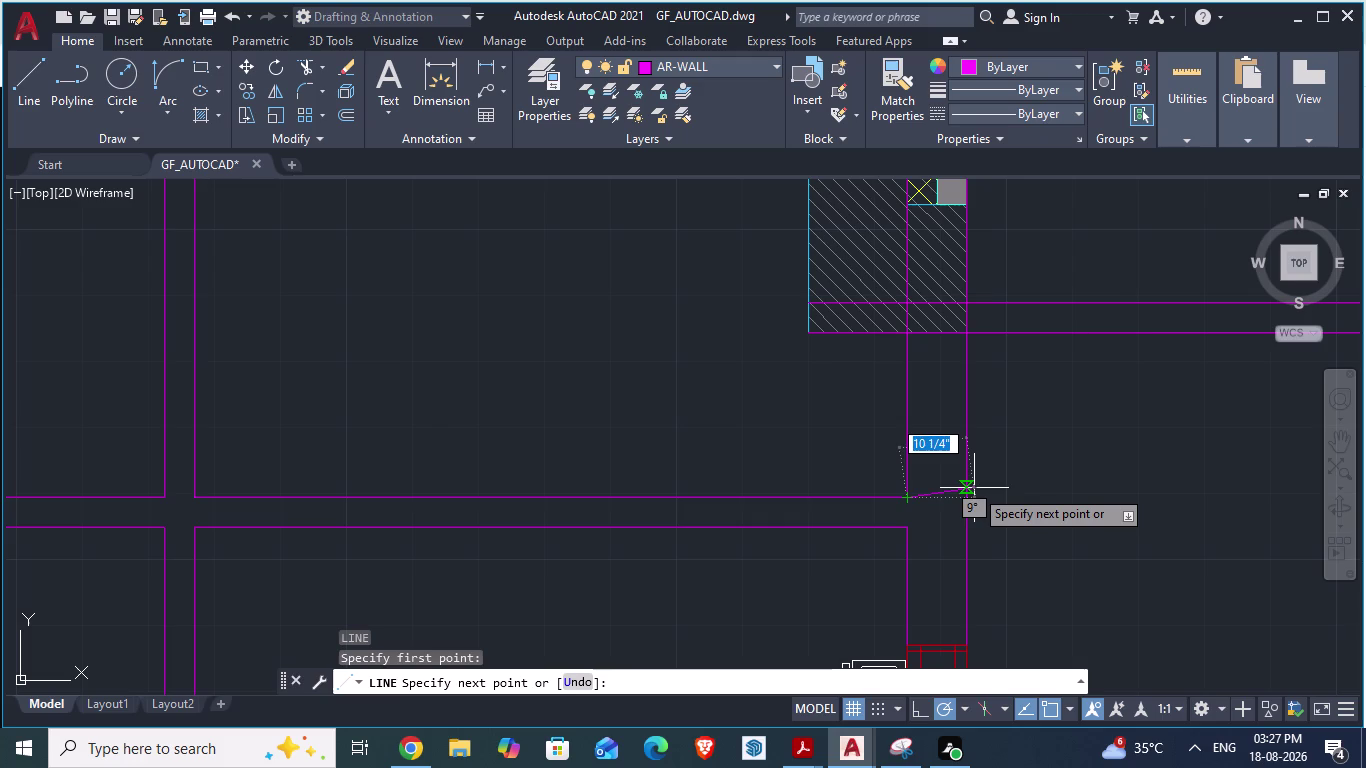
key(Escape)
scroll(up, 3)
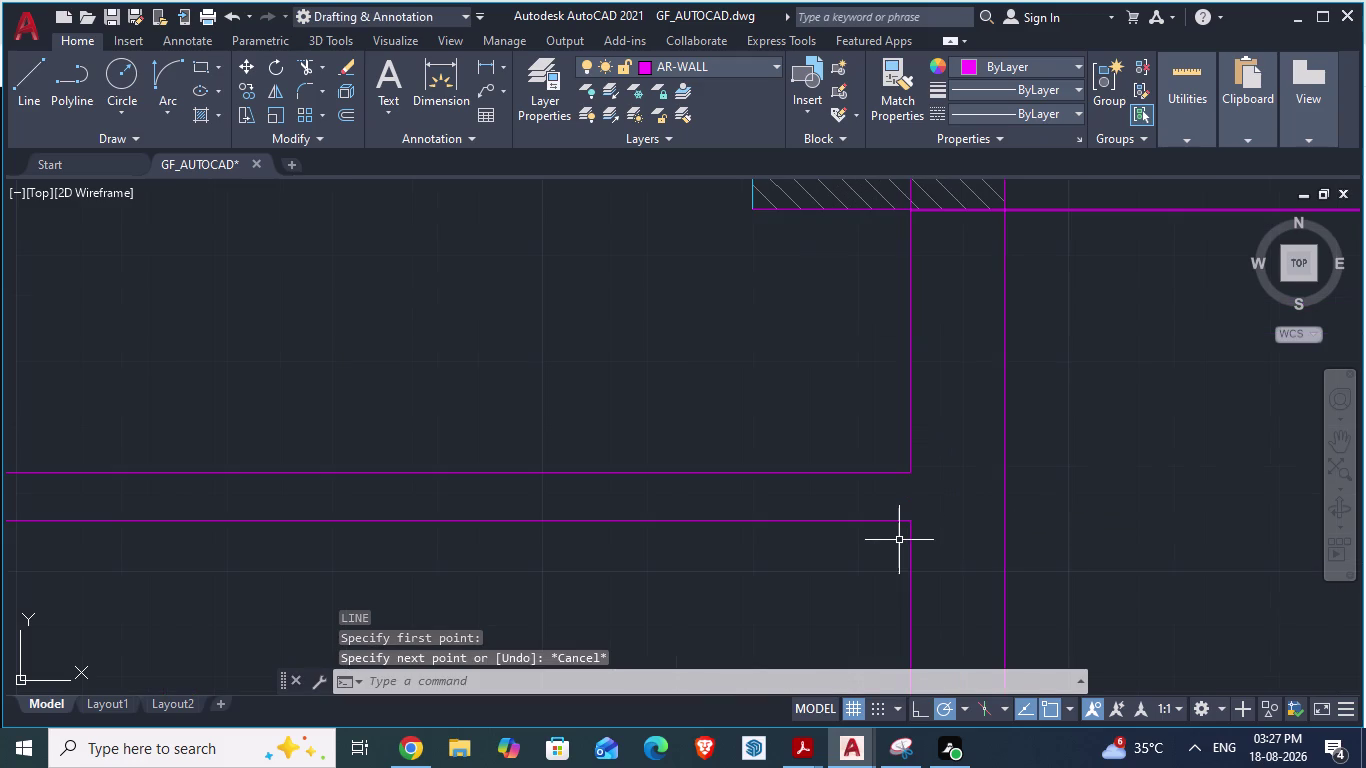
Extend three wall lines to their boundary with EX.
text(ex)
key(Return)
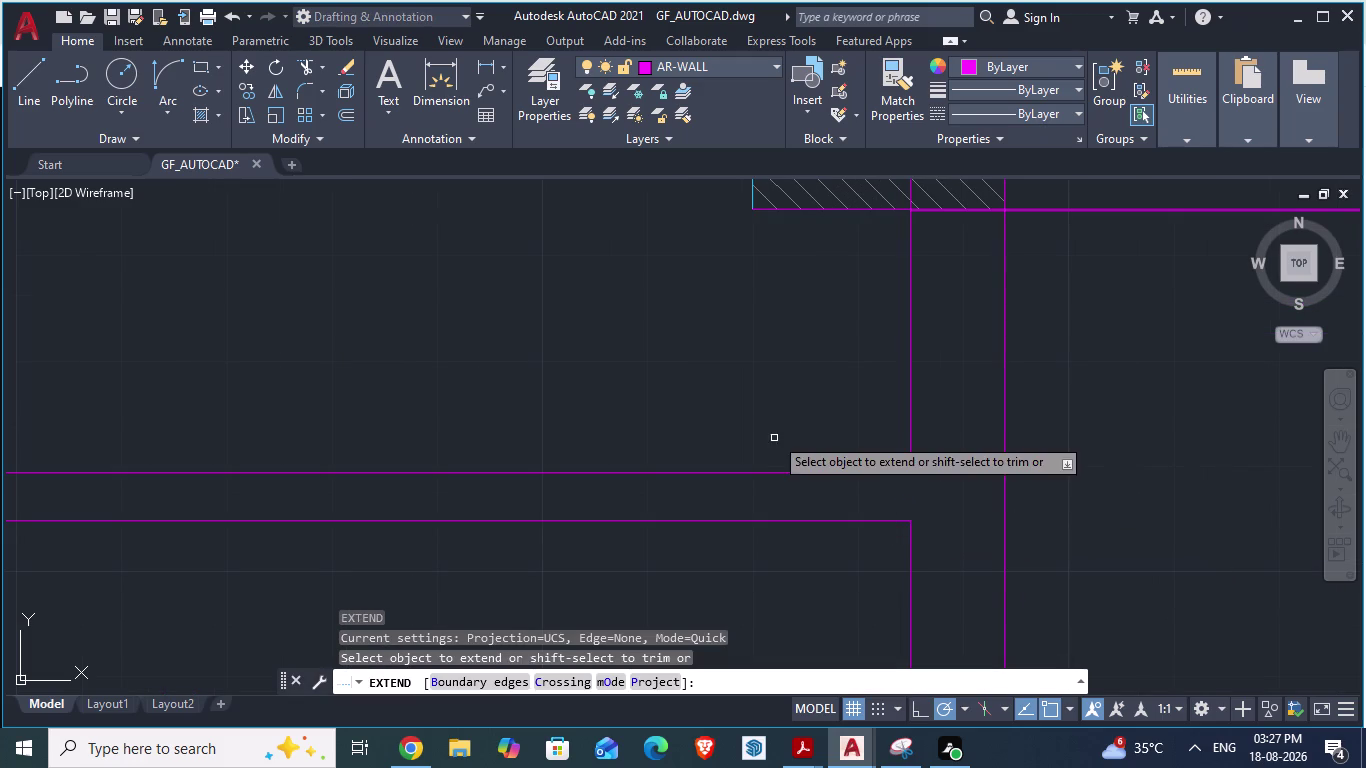
click(906, 474)
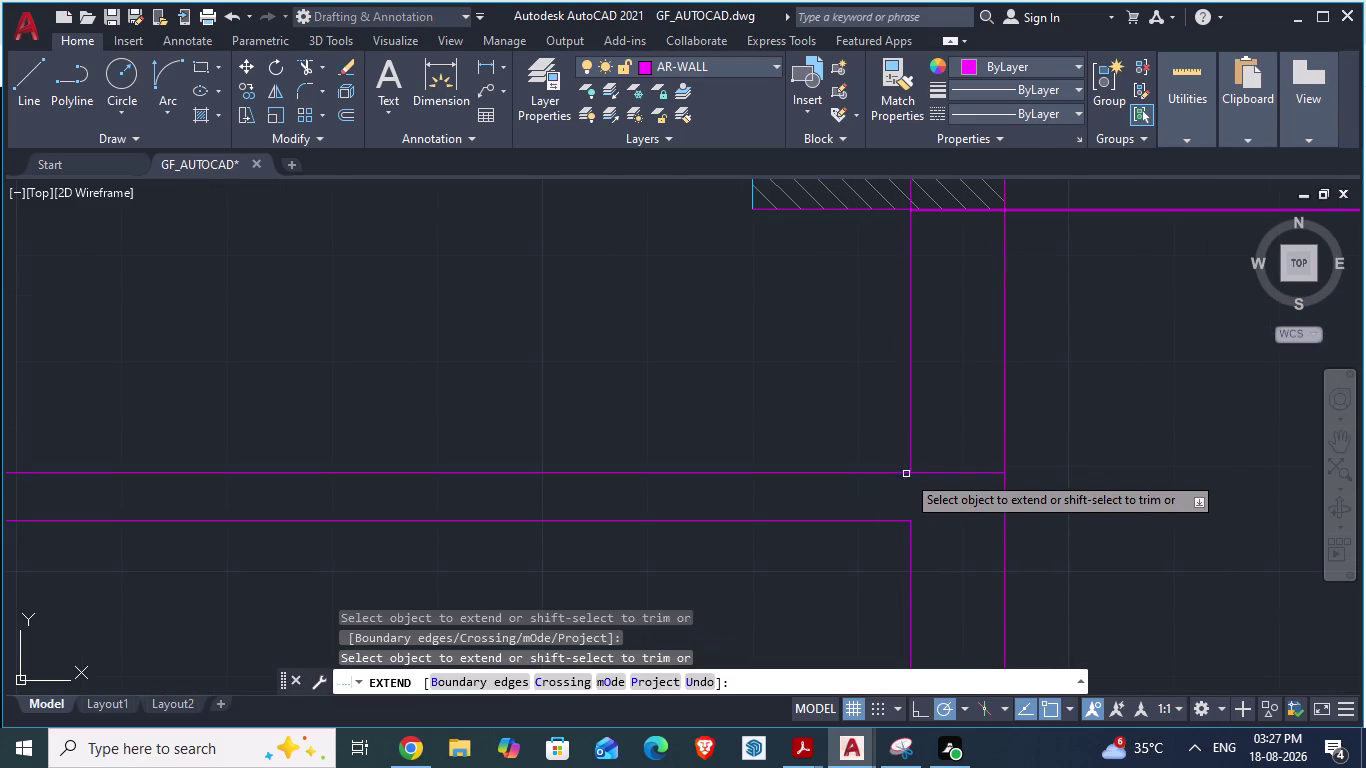
click(891, 523)
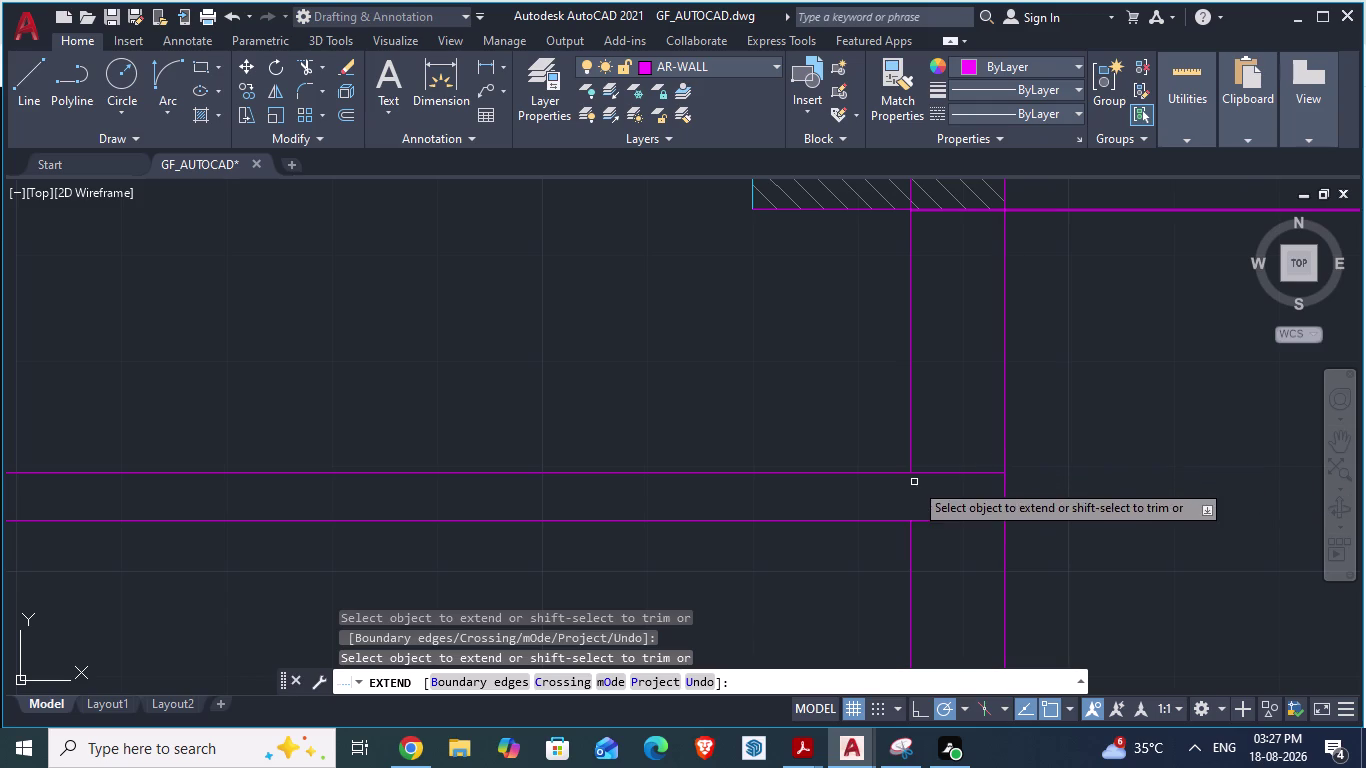
click(910, 531)
key(Escape)
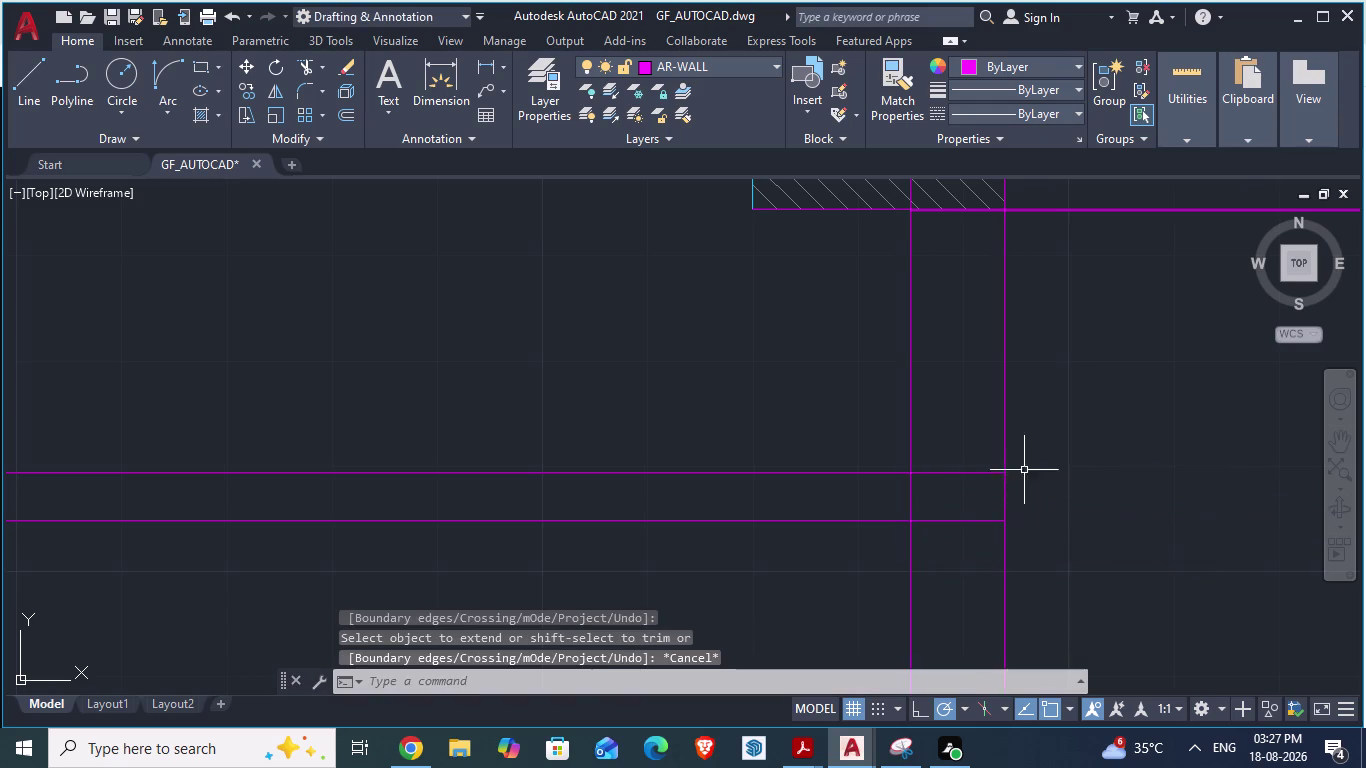
scroll(down, 3)
key(Escape)
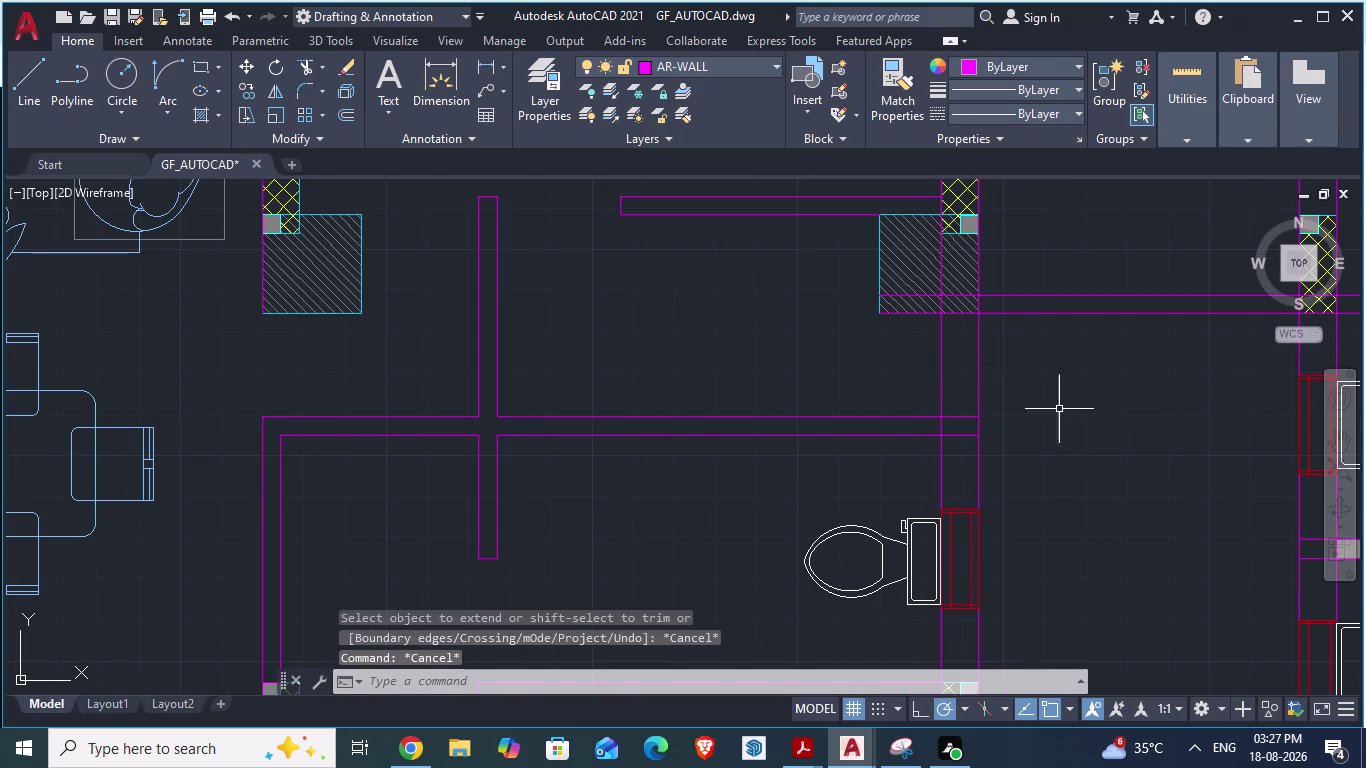
Trim two overlapping wall line segments and save the drawing.
text(tr)
key(Return)
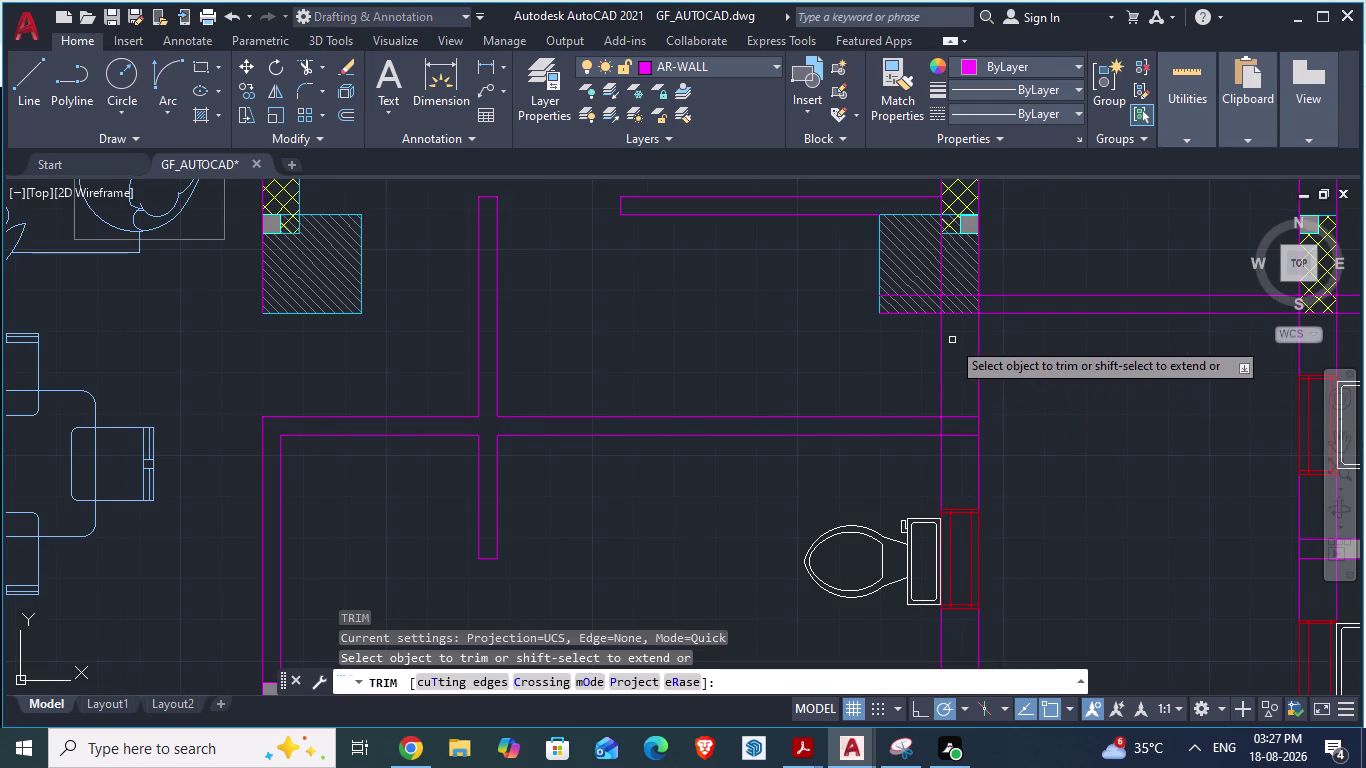
click(978, 345)
click(943, 356)
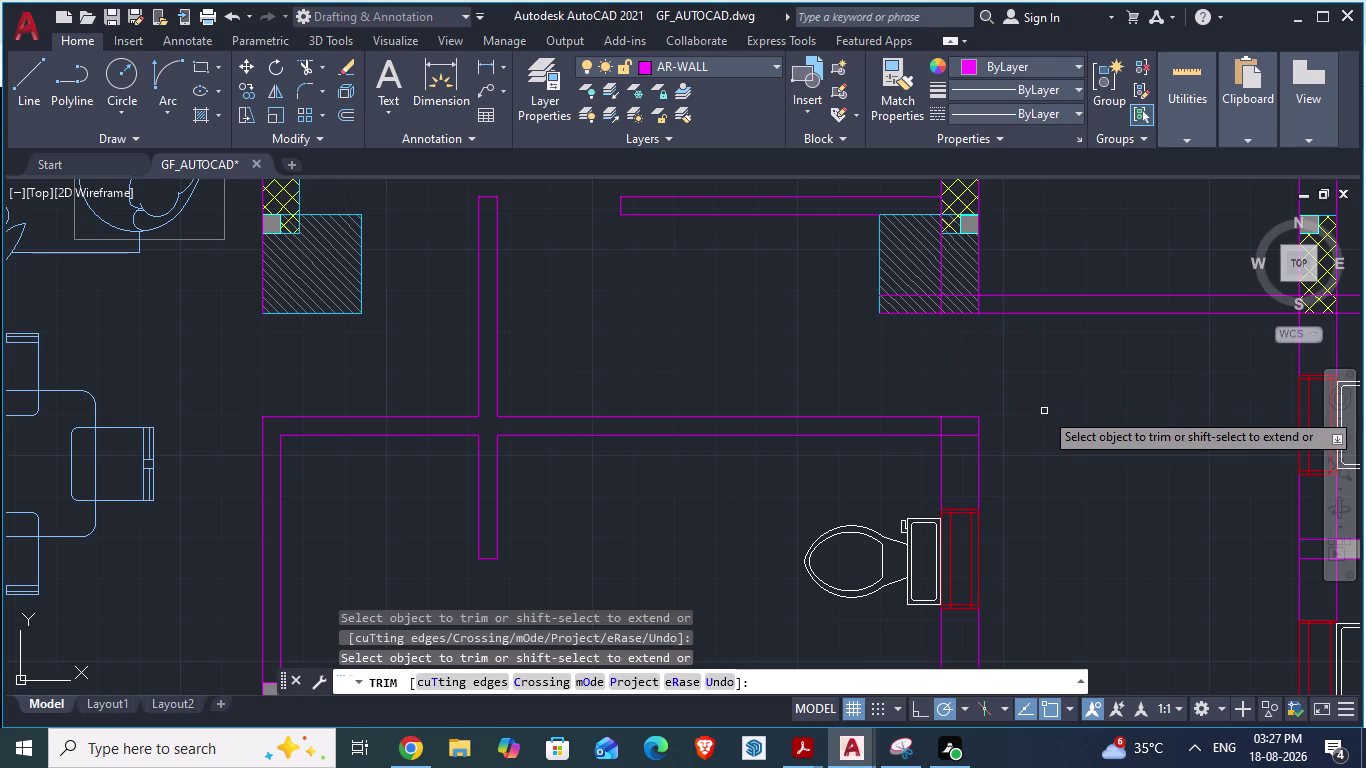
key(ctrl+s)
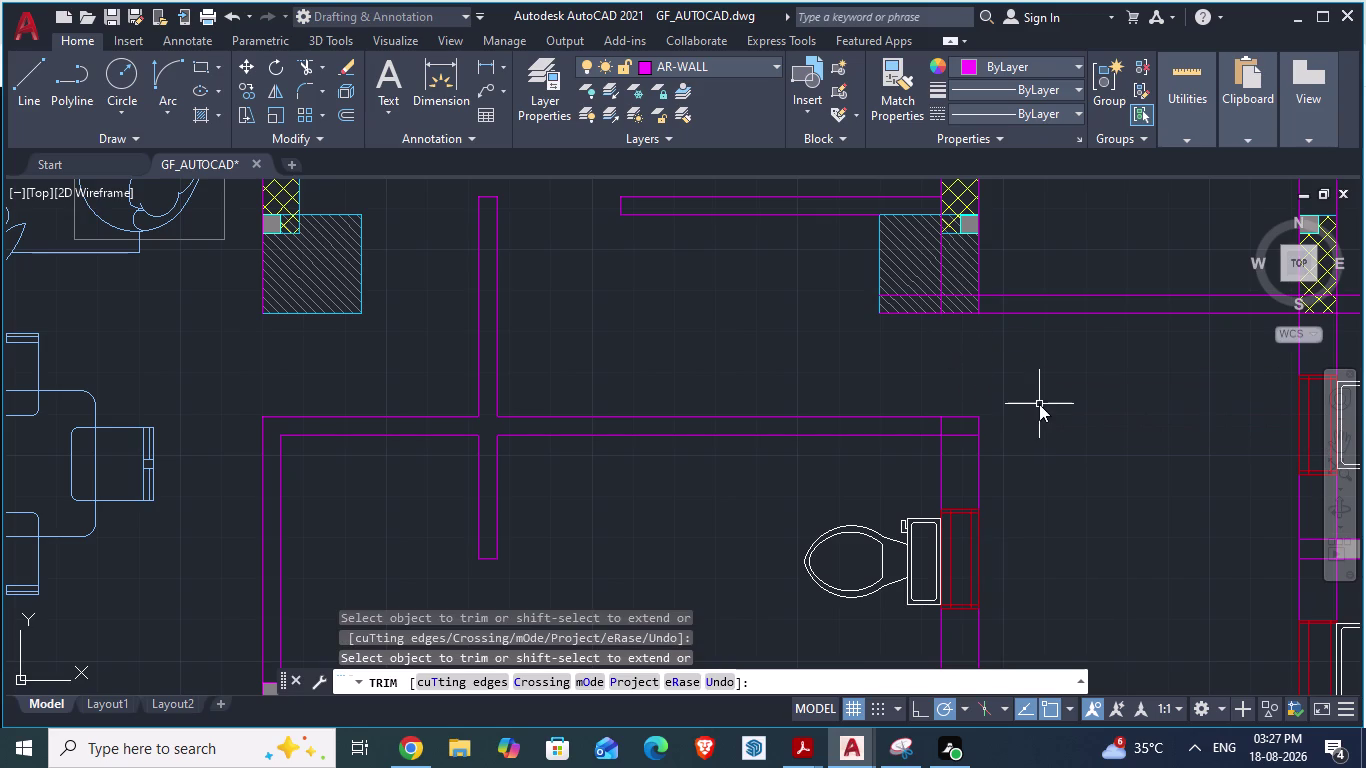
key(alt+Tab)
key(alt+Tab)
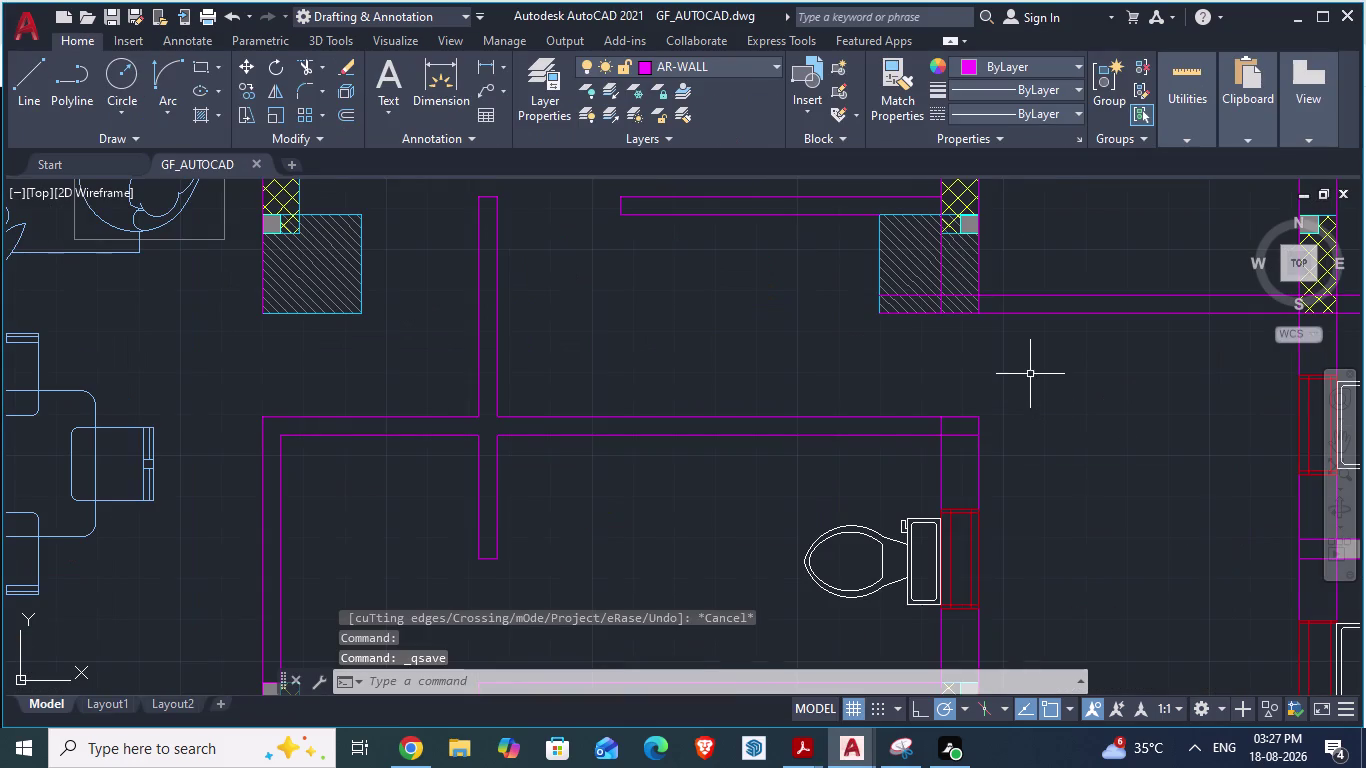
Draw a line from the hatched column's corner down to the horizontal wall.
scroll(up, 3)
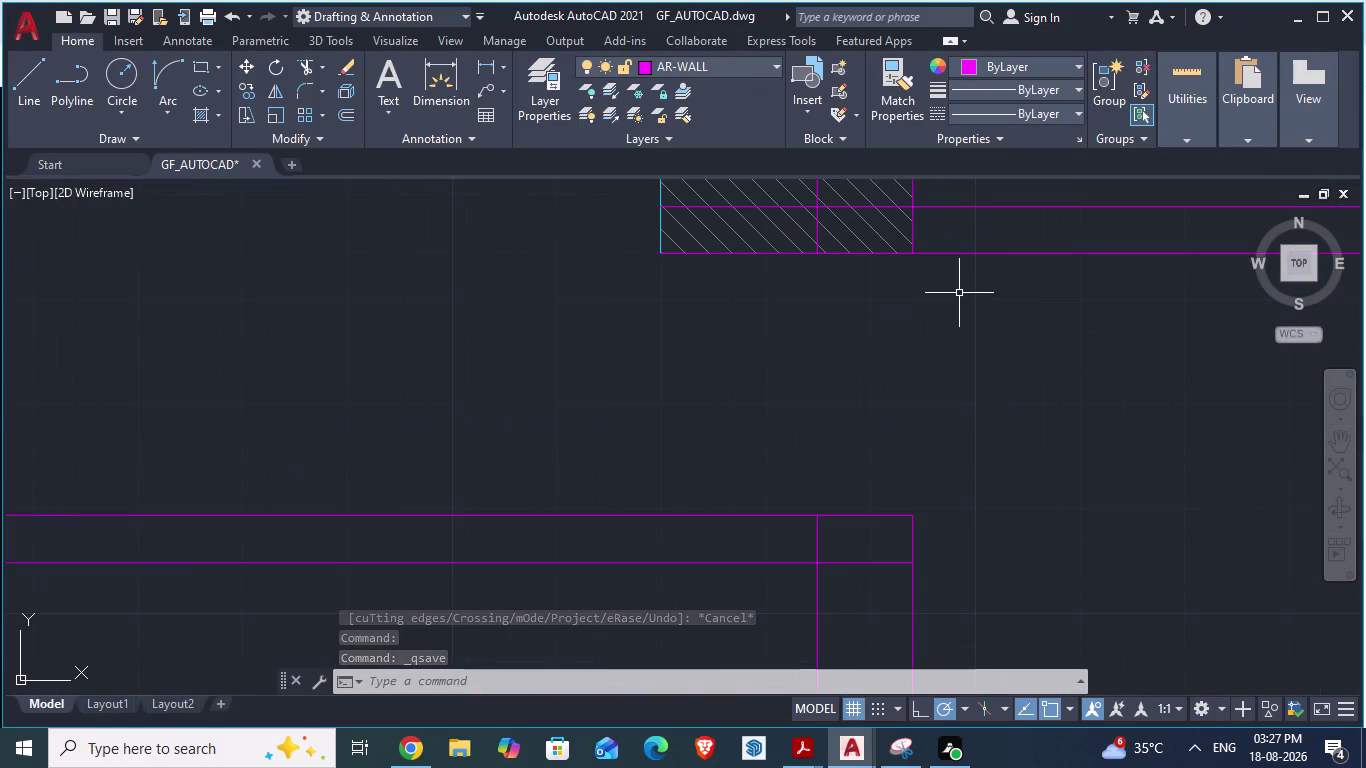
key(l)
key(Return)
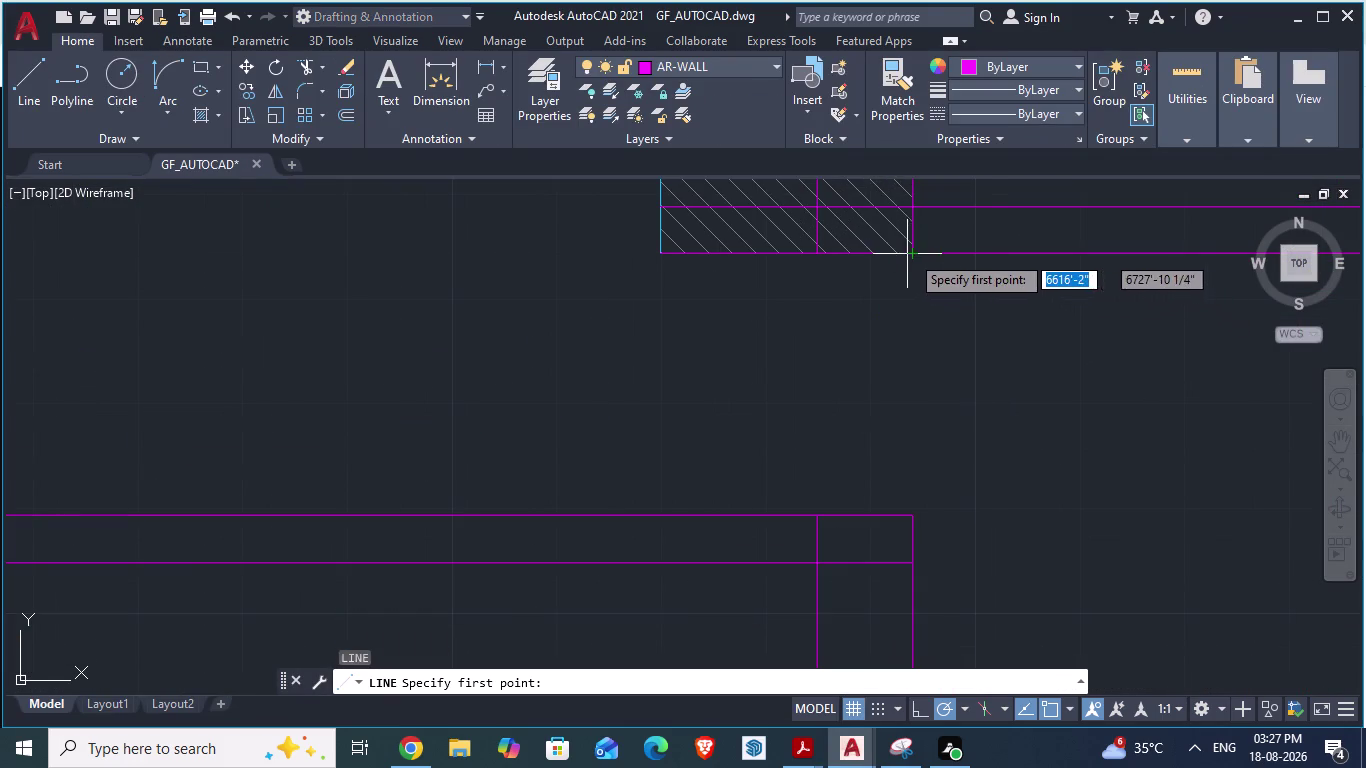
click(911, 253)
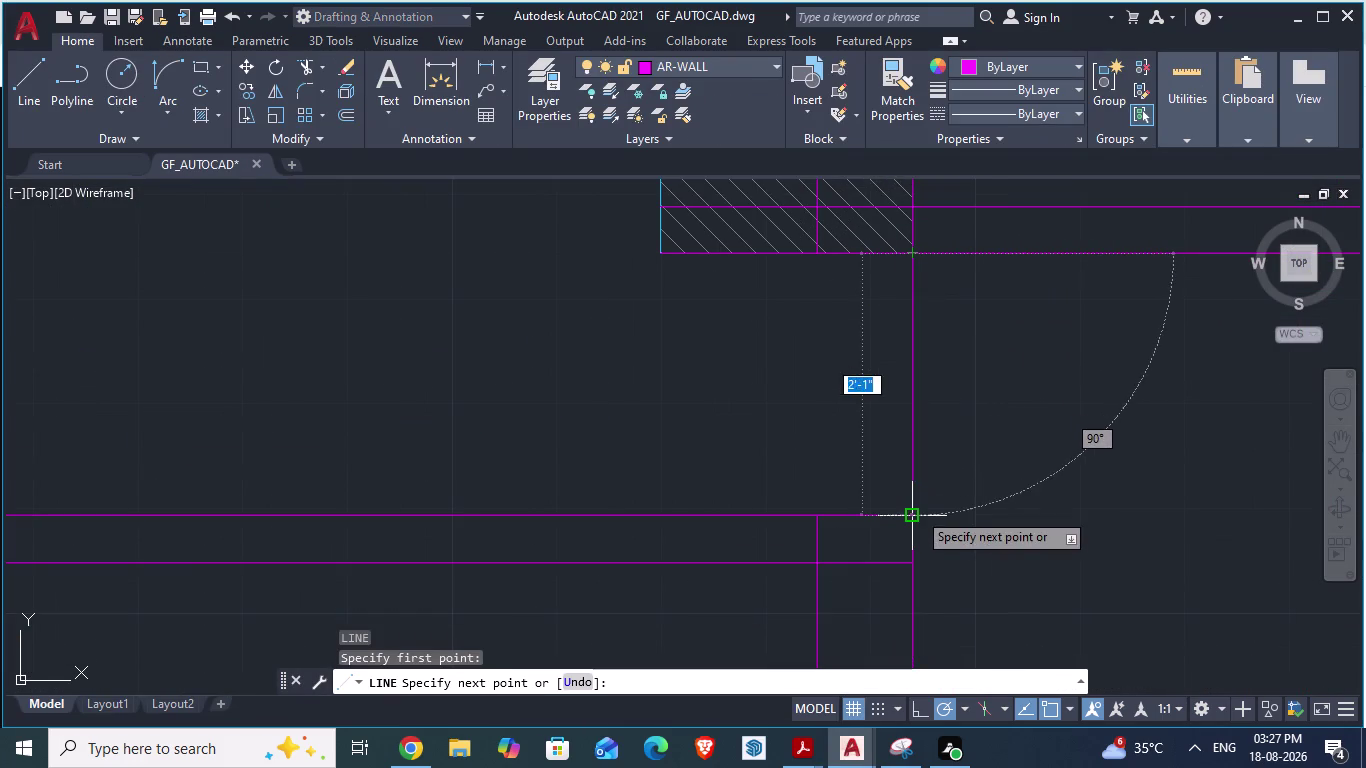
click(916, 511)
key(Return)
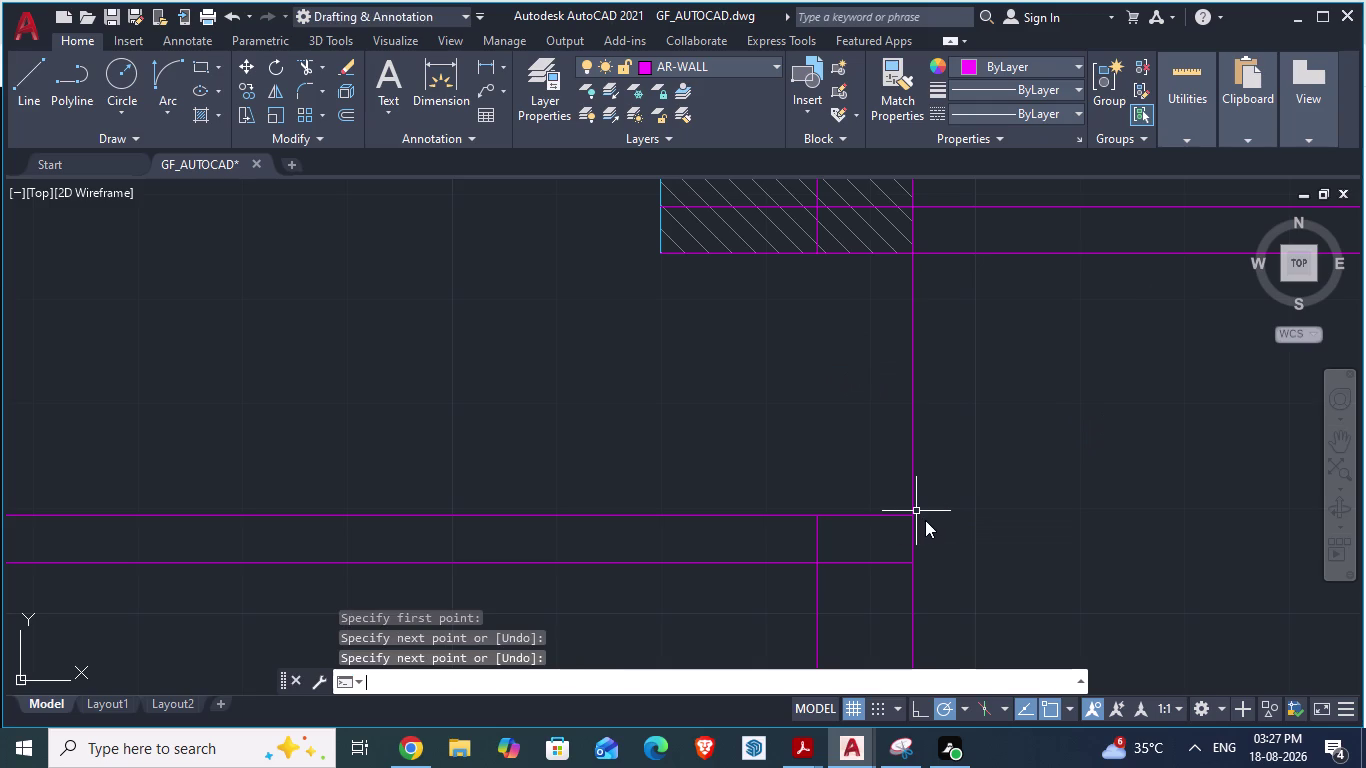
Start an aligned dimension on the reference plan's wall, then cancel and return.
key(alt+Tab)
scroll(up, 3)
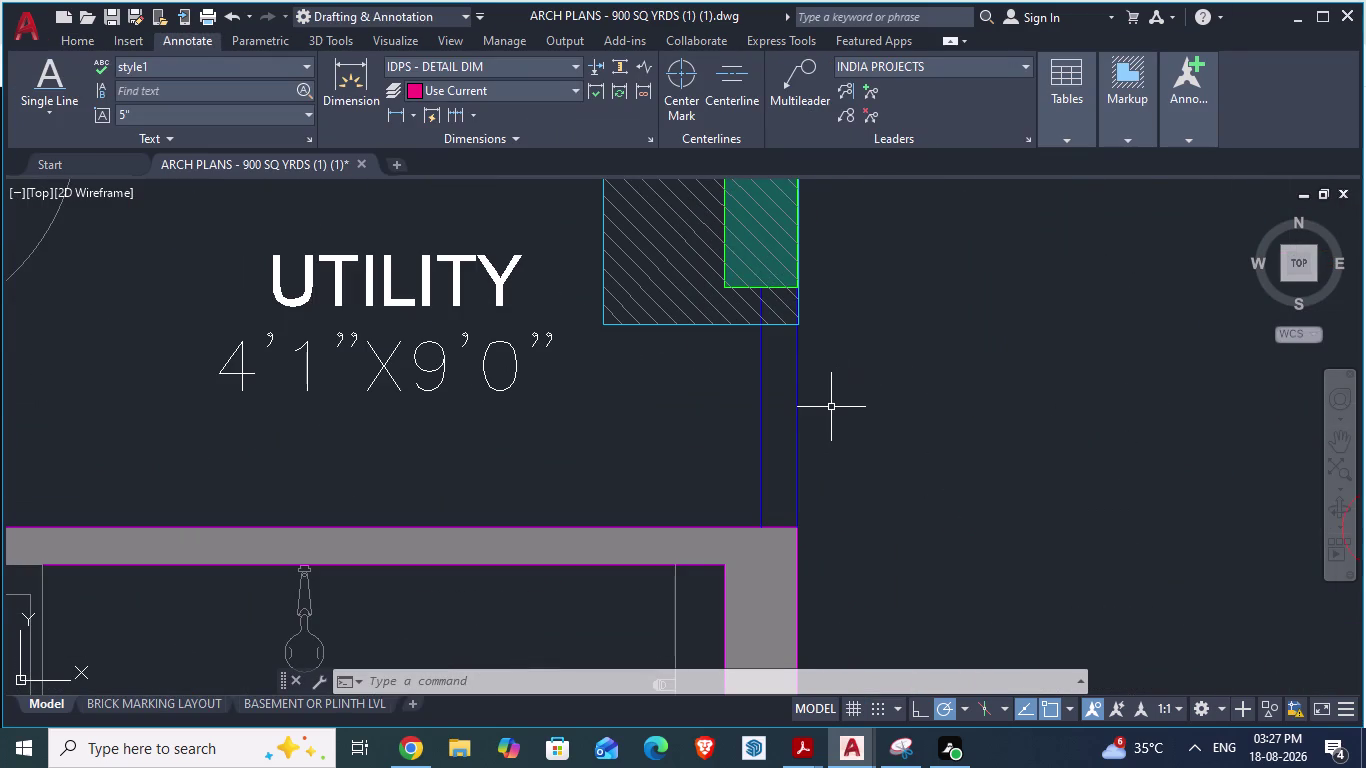
text(d)
text(a)
key(Return)
click(805, 434)
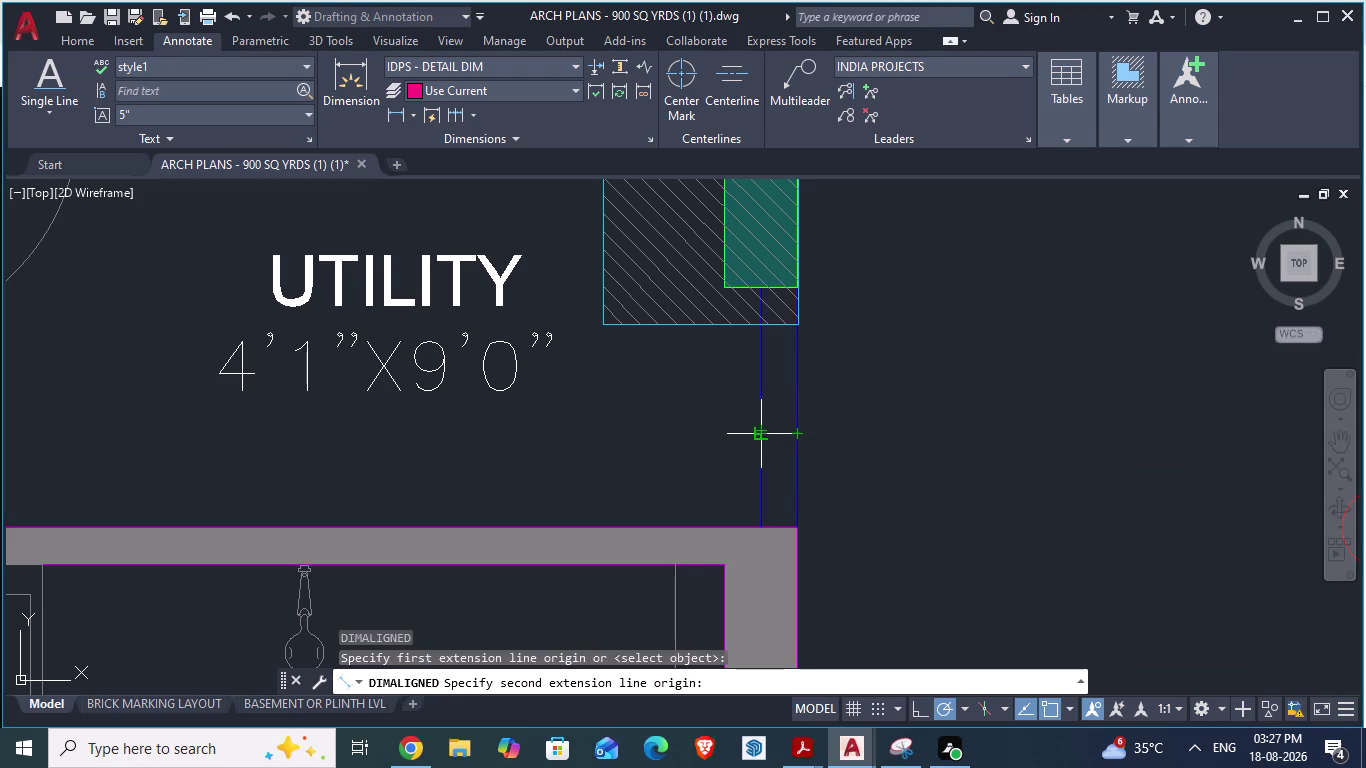
key(Escape)
key(alt+Tab)
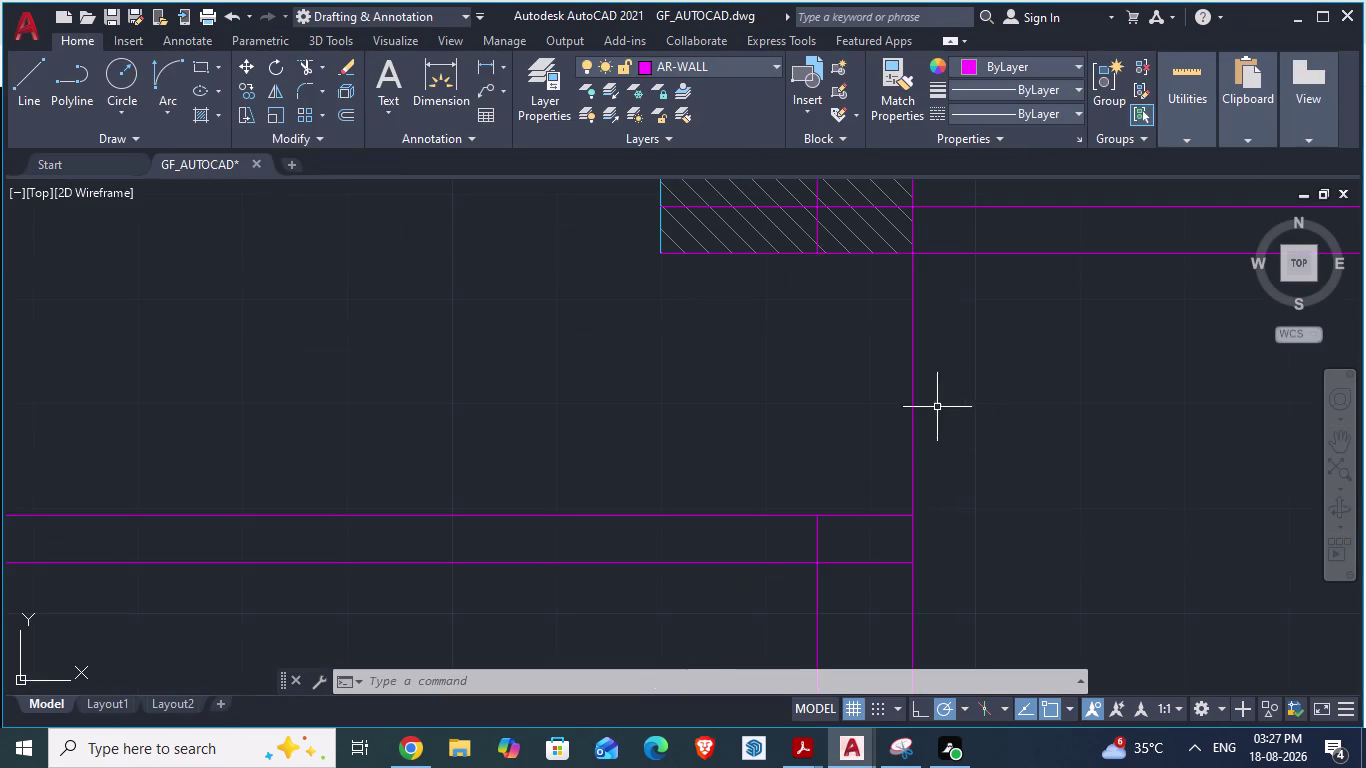
scroll(up, 3)
Offset the new vertical wall line 4.5" to the left.
key(o)
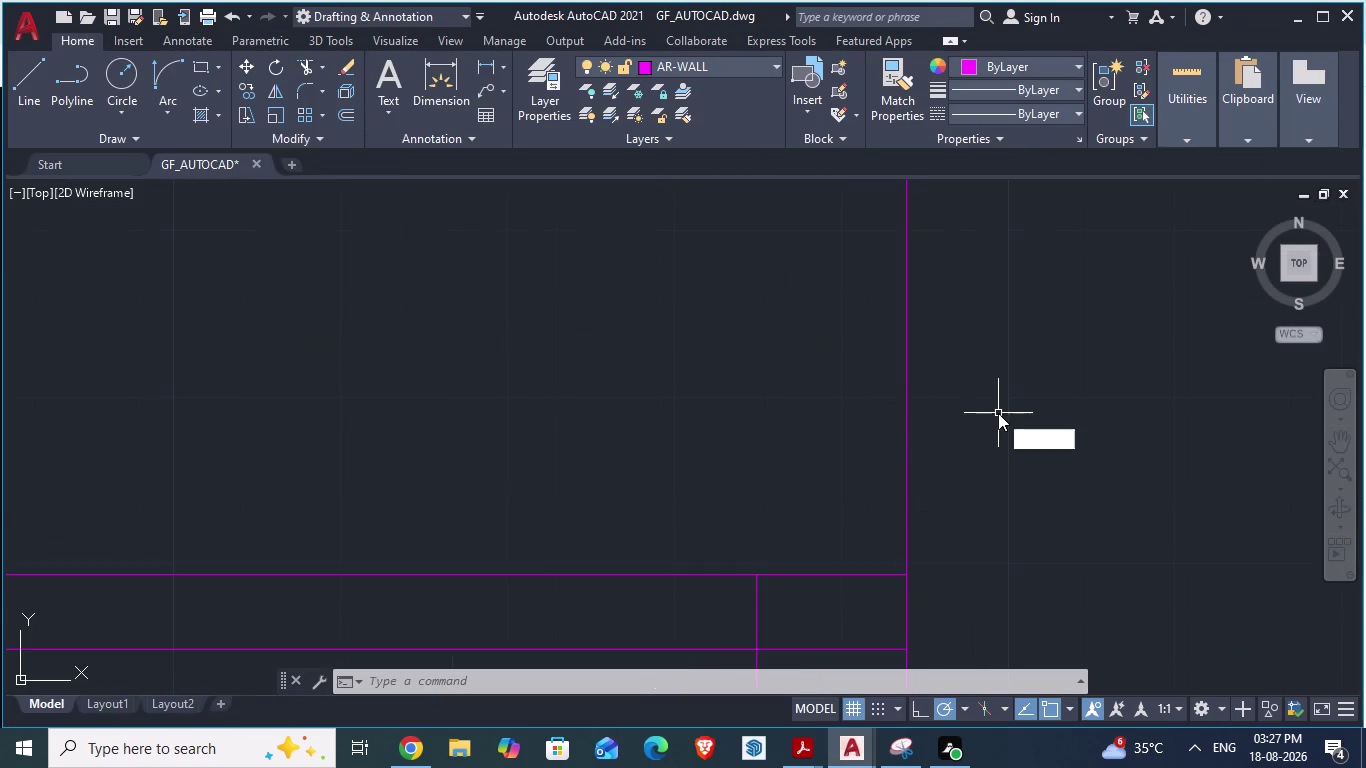
key(Return)
text(4.)
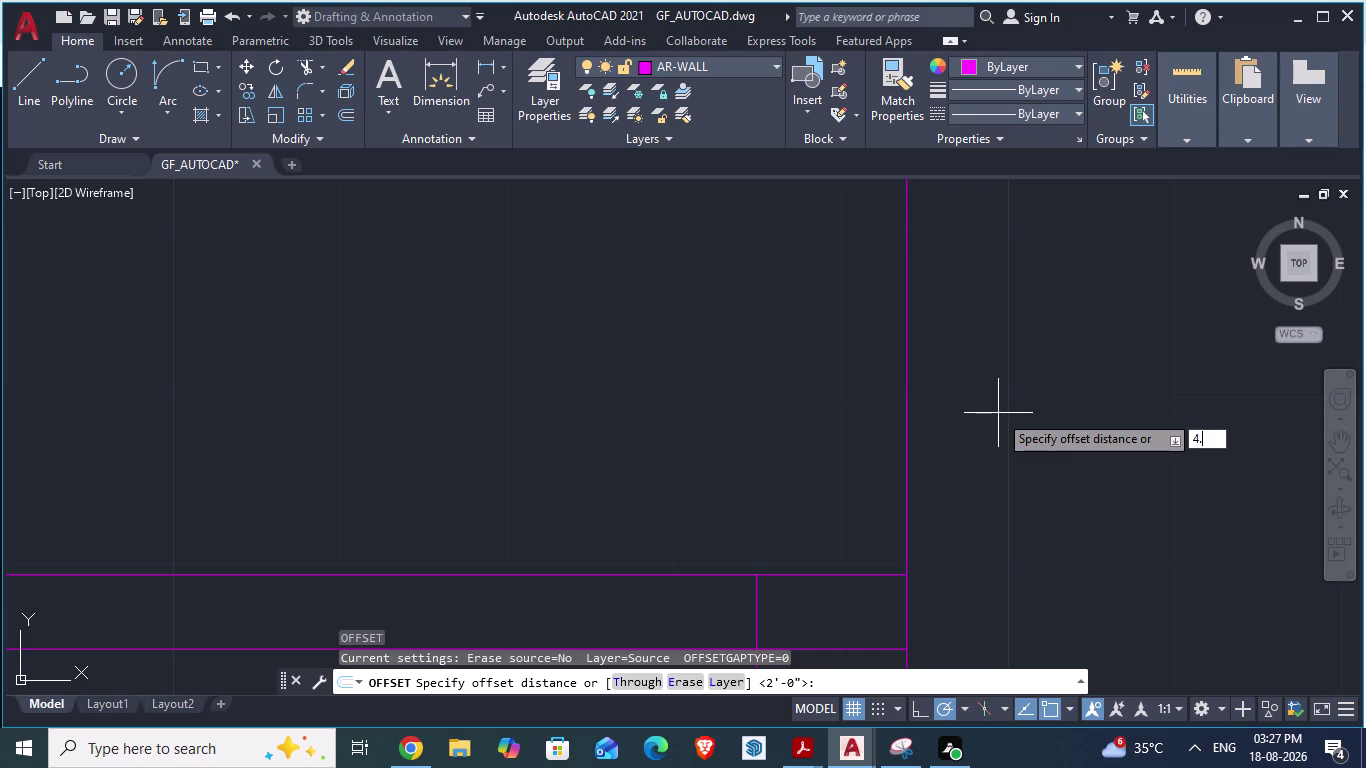
text(5)
key(shift+quotedbl)
key(Return)
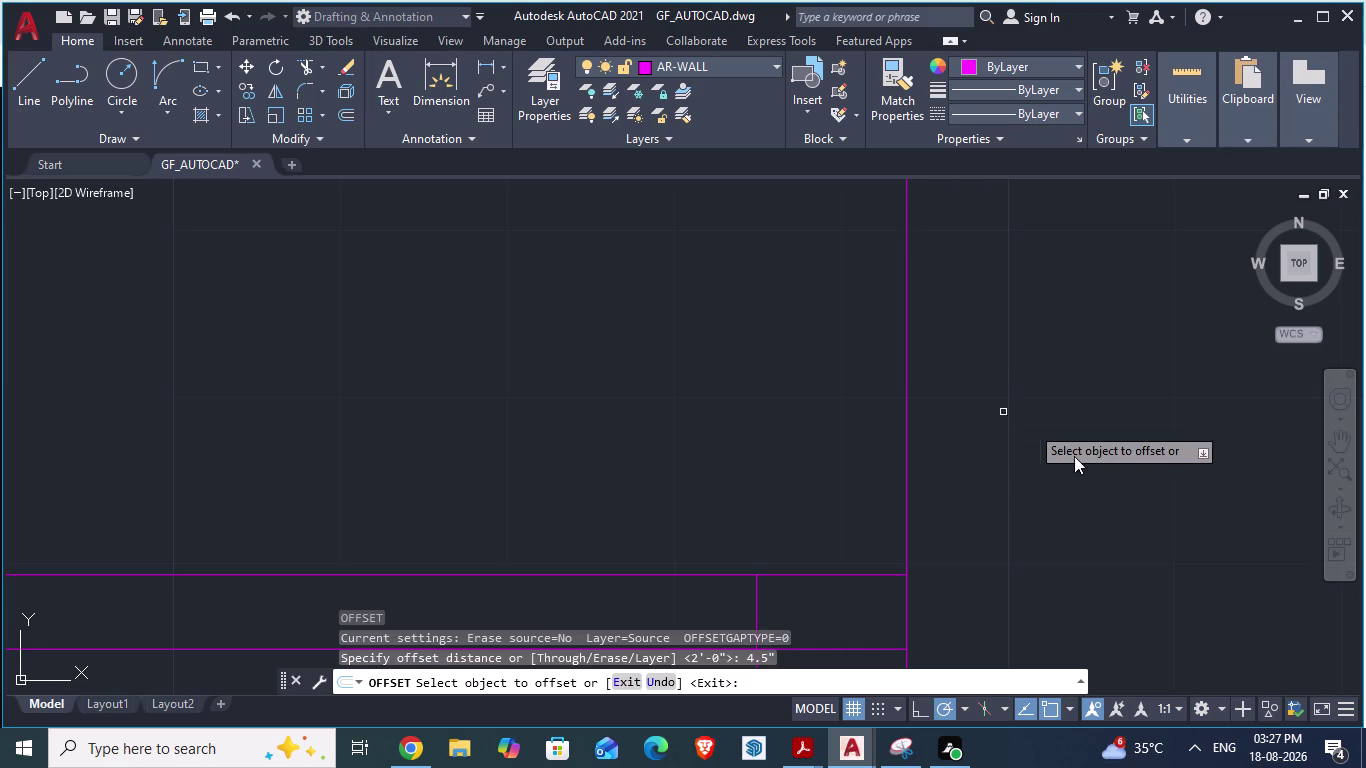
click(905, 449)
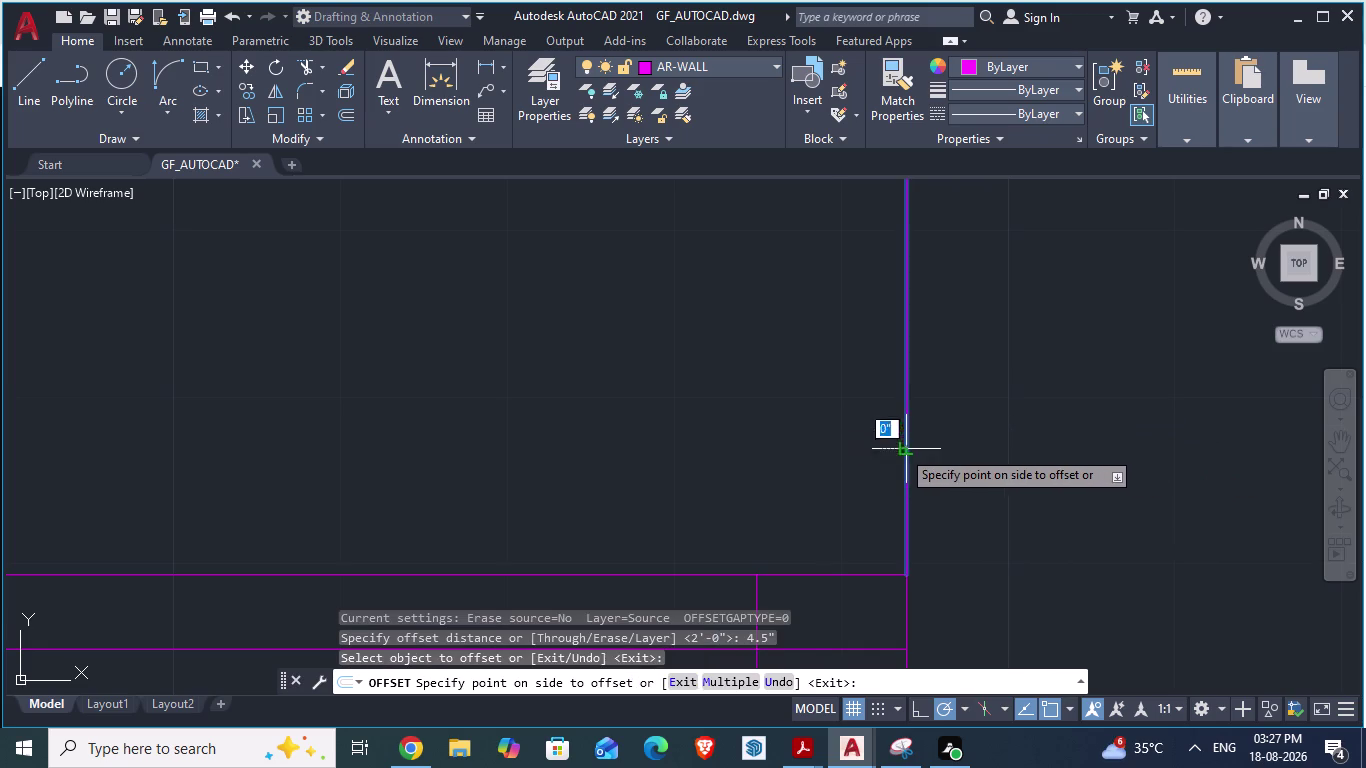
click(793, 456)
key(Escape)
scroll(down, 3)
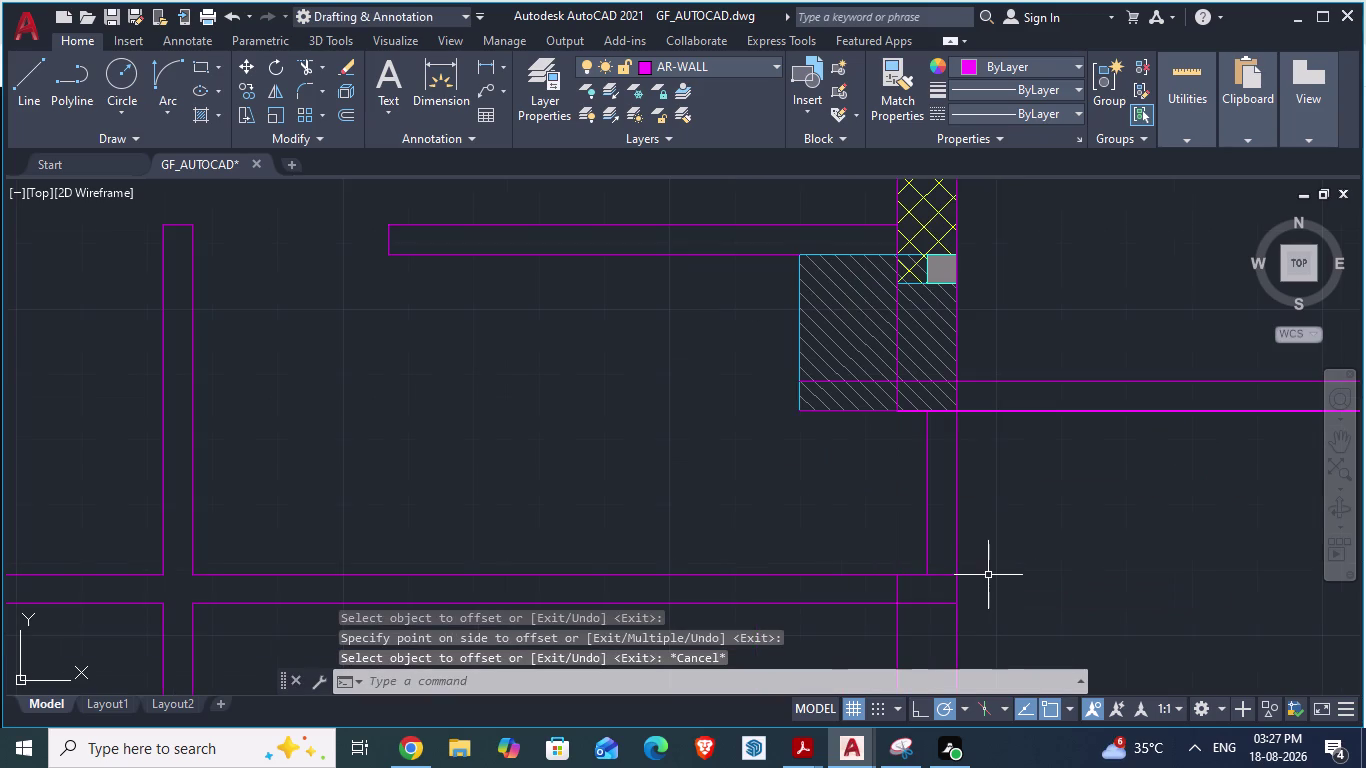
Set both wall lines' colour to Blue in Properties.
click(954, 495)
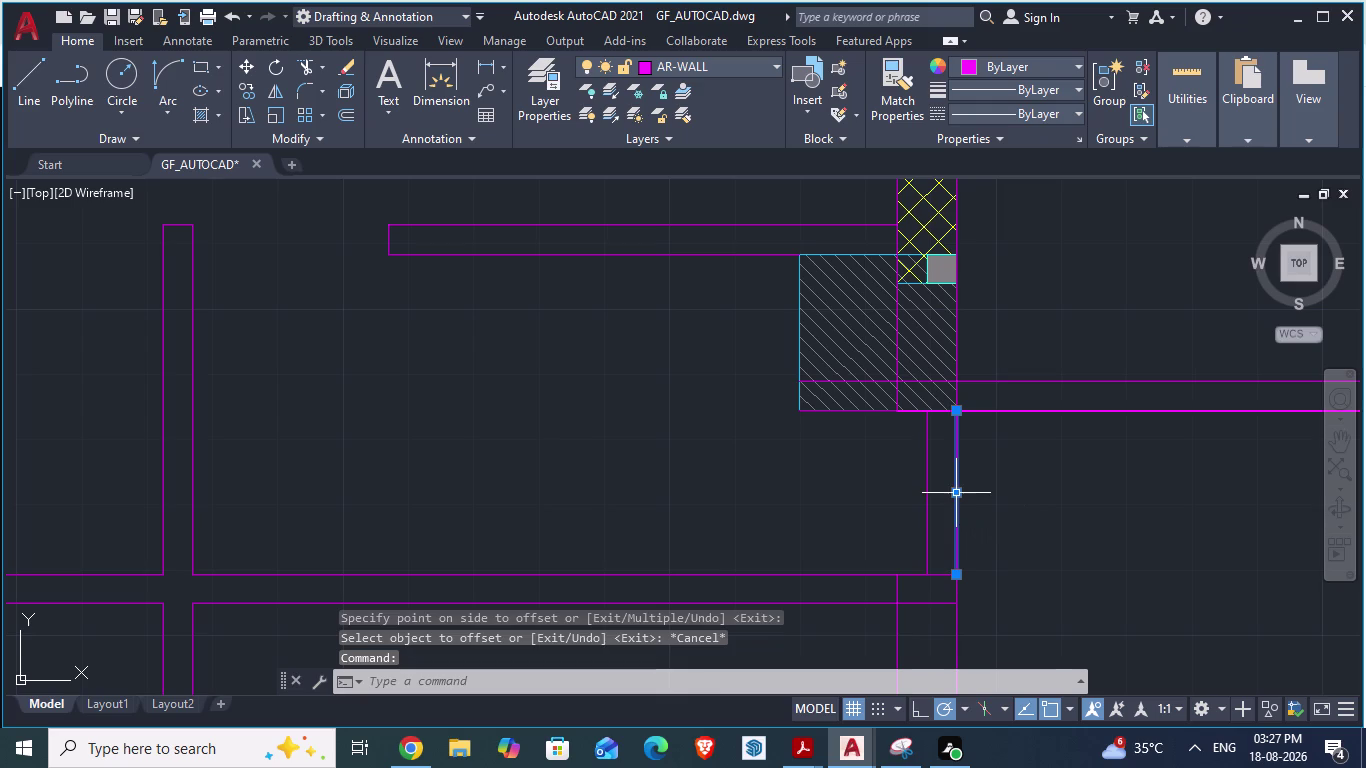
click(928, 489)
right_click(928, 489)
click(976, 457)
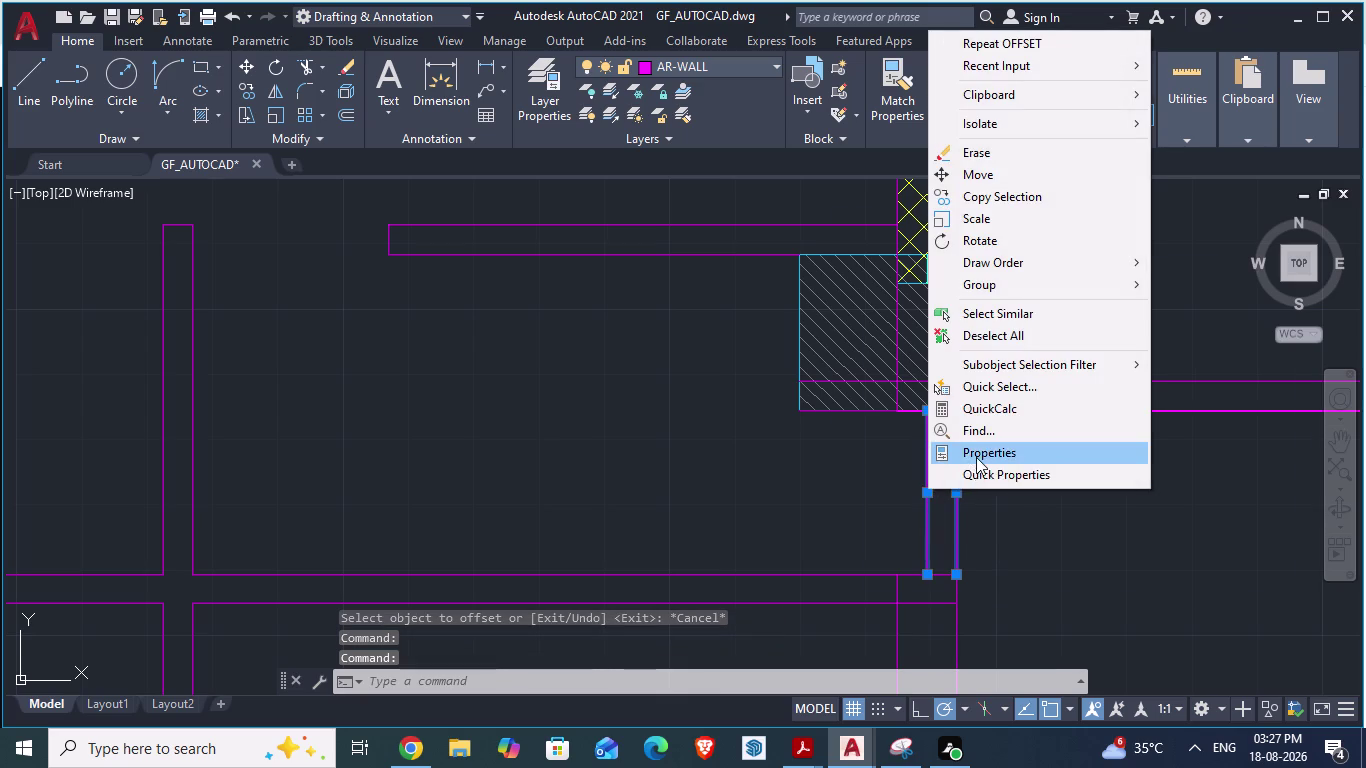
click(1089, 284)
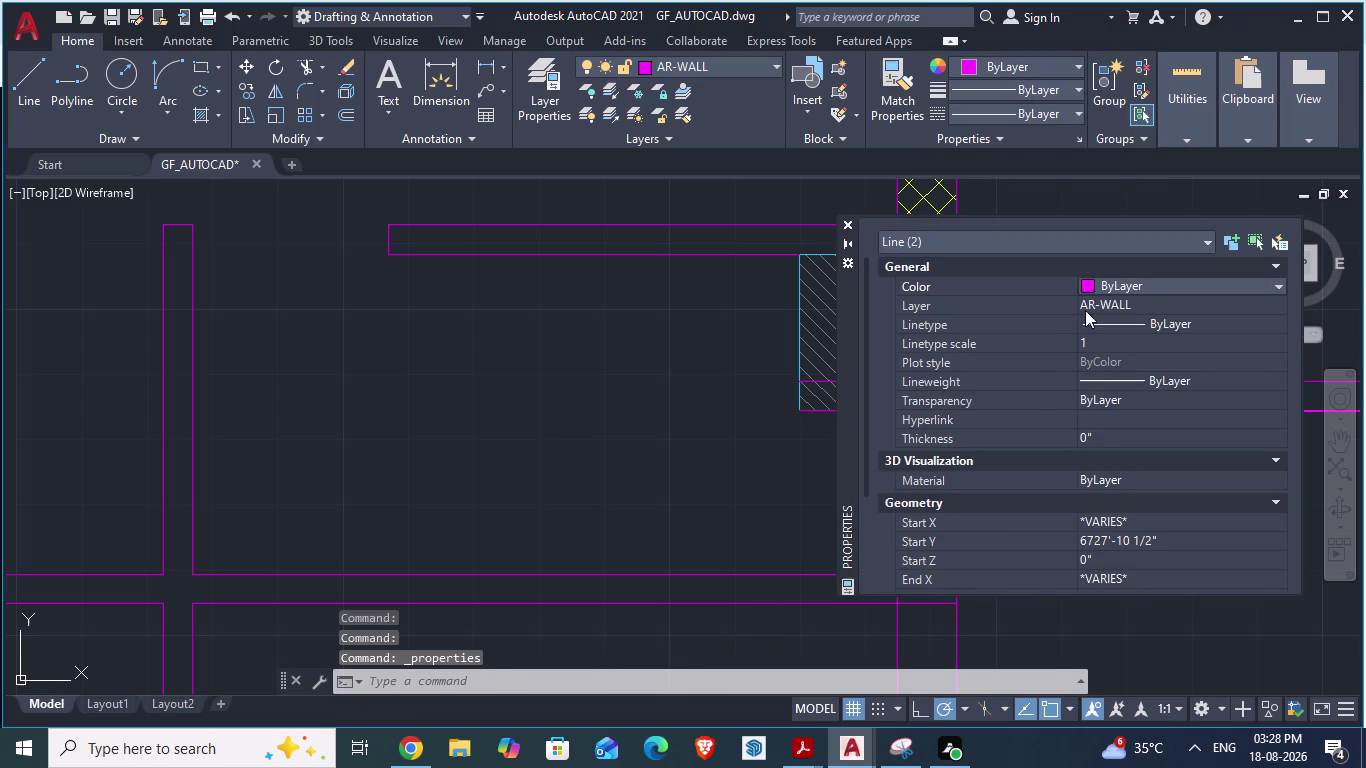
click(1088, 287)
click(1093, 412)
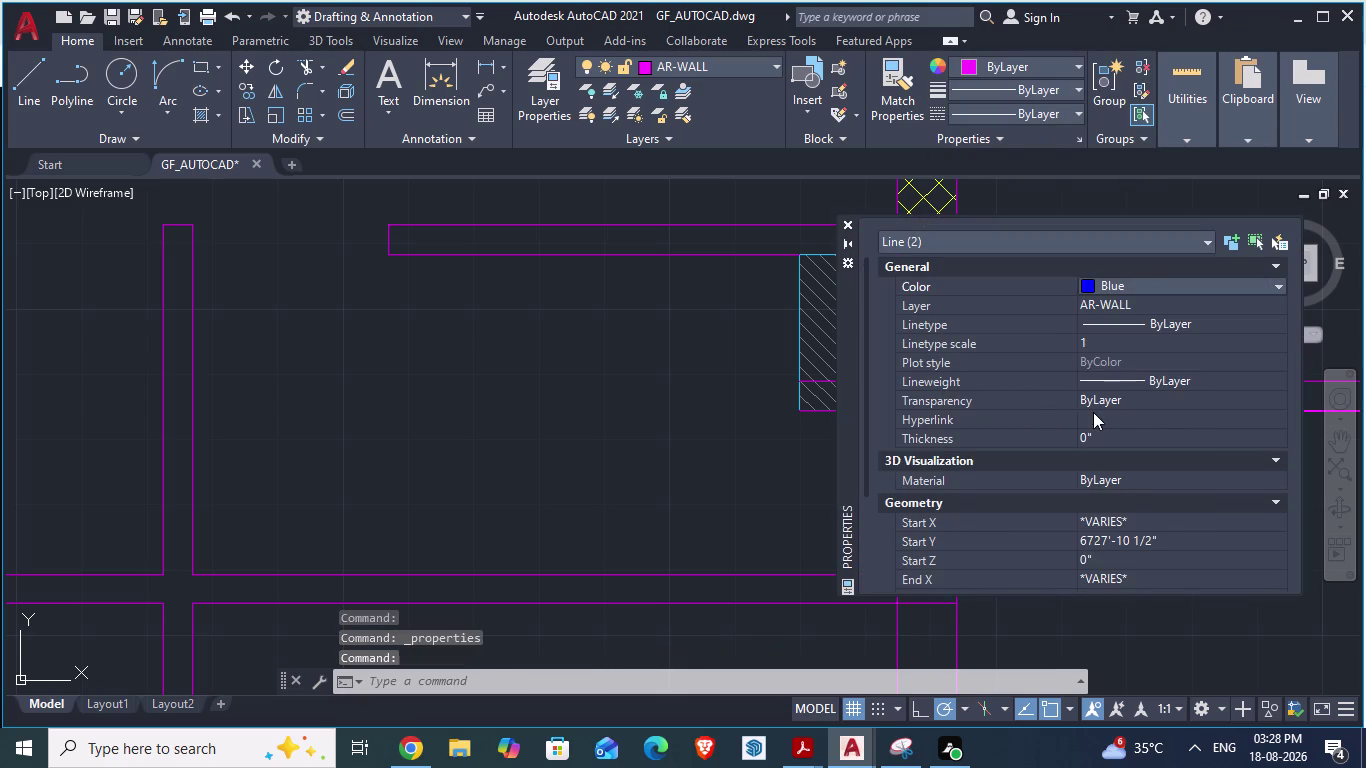
click(845, 220)
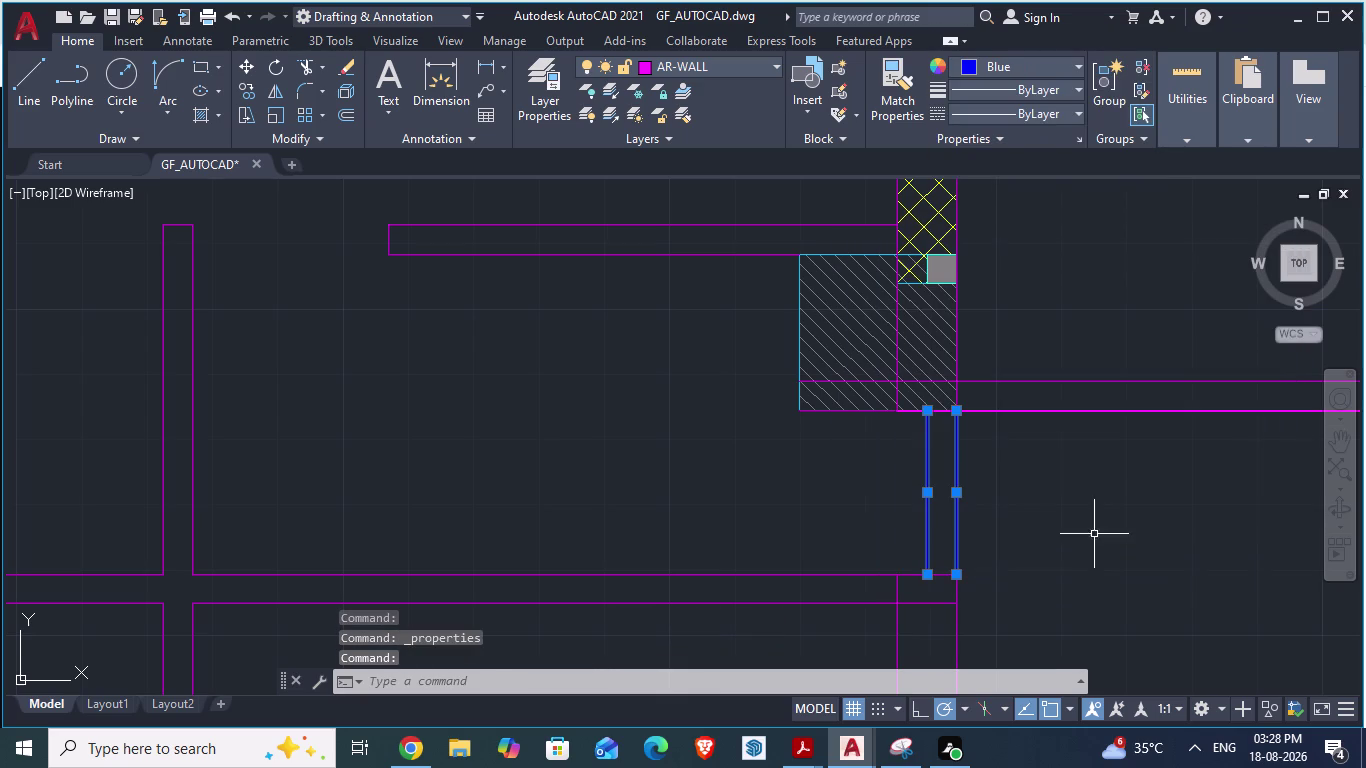
key(Escape)
scroll(down, 3)
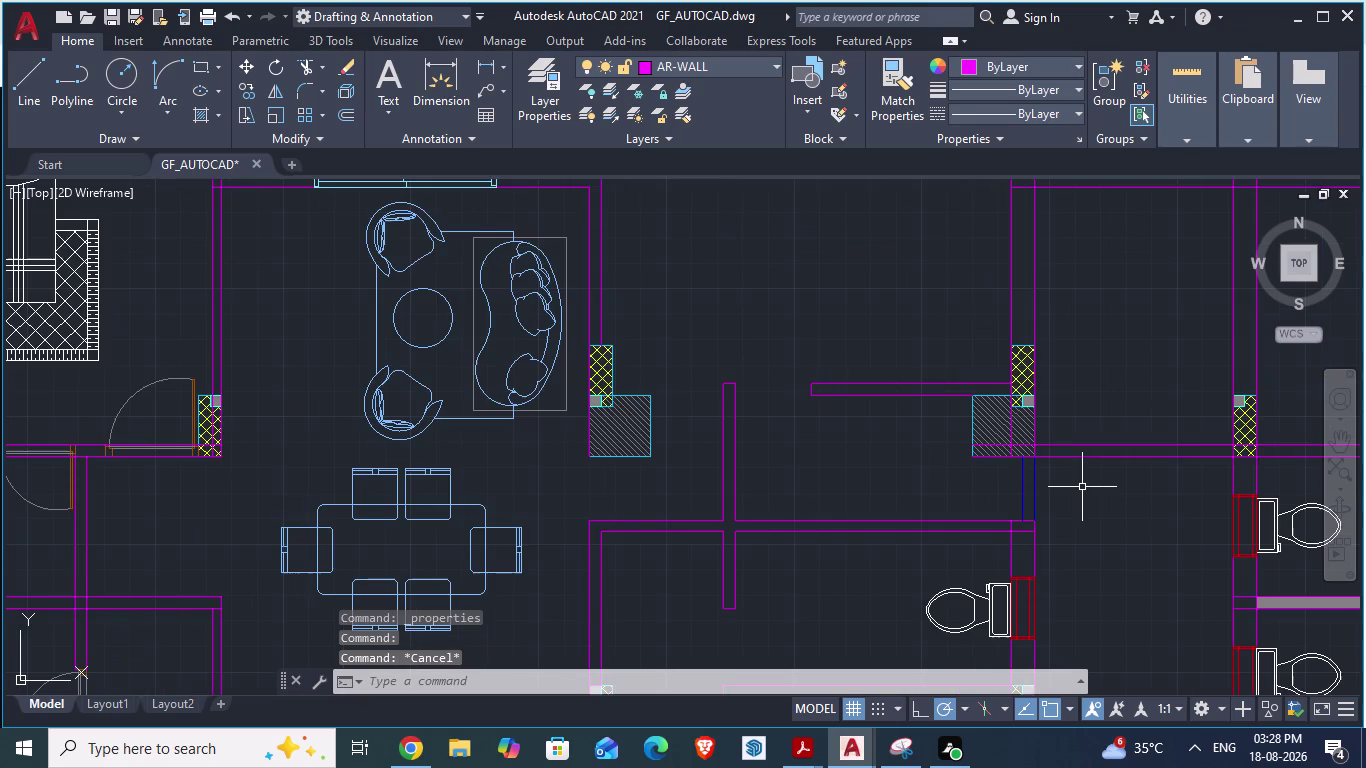
key(ctrl+s)
key(alt+Tab)
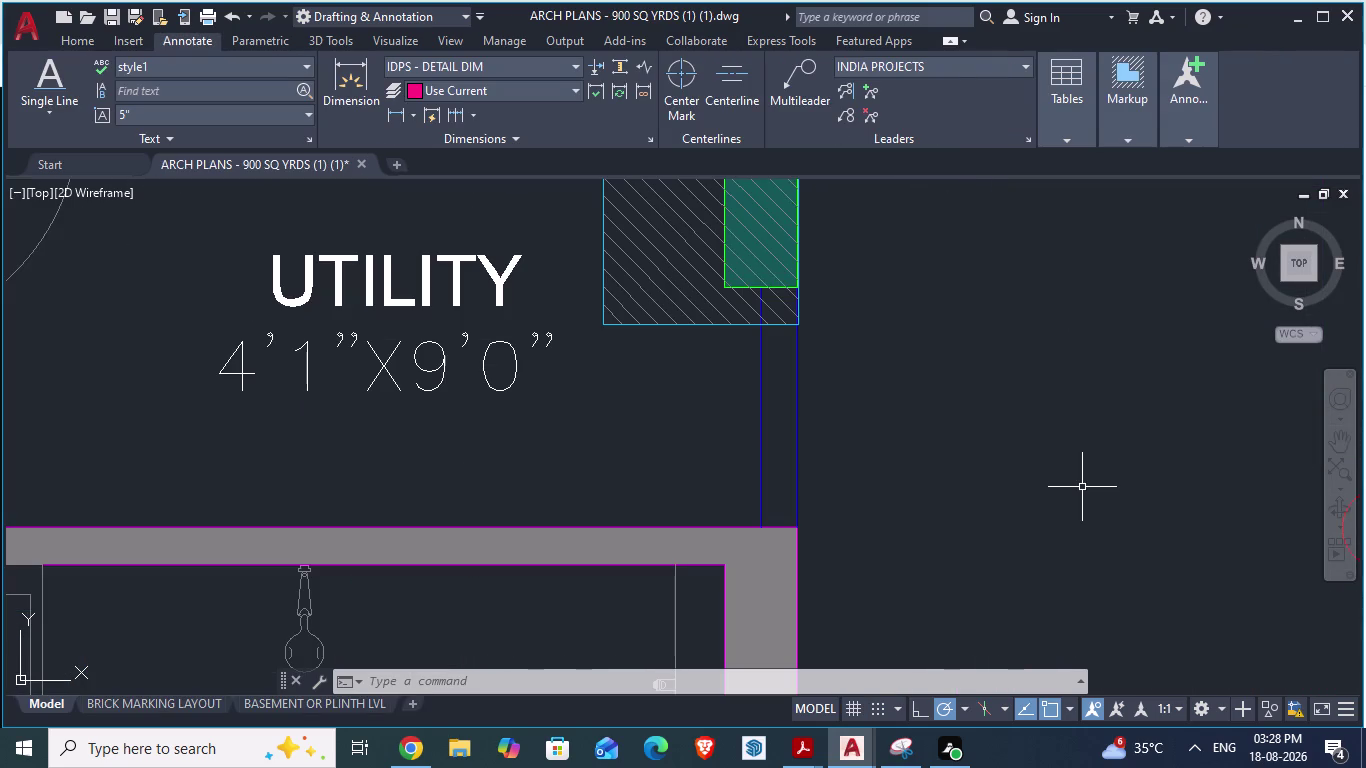
scroll(down, 3)
key(alt+Tab)
scroll(up, 3)
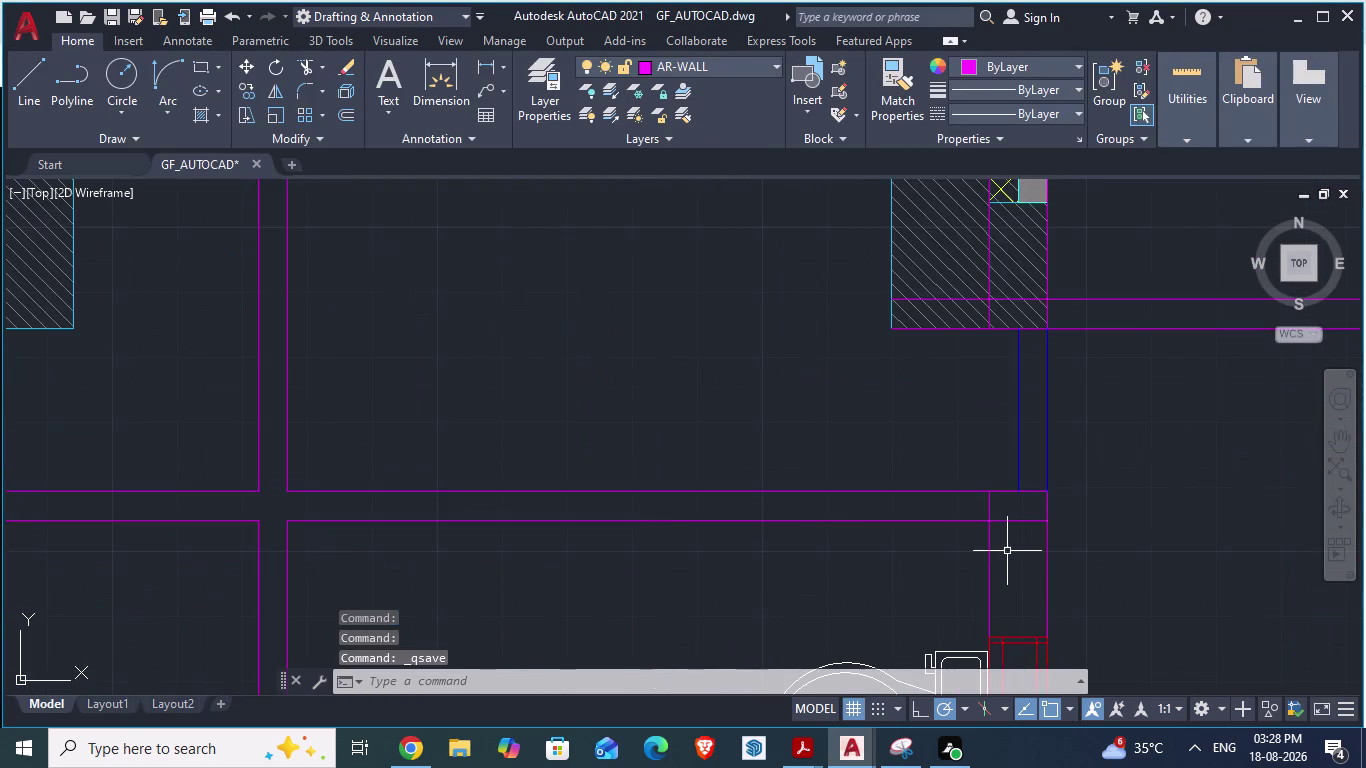
text(tr)
key(Return)
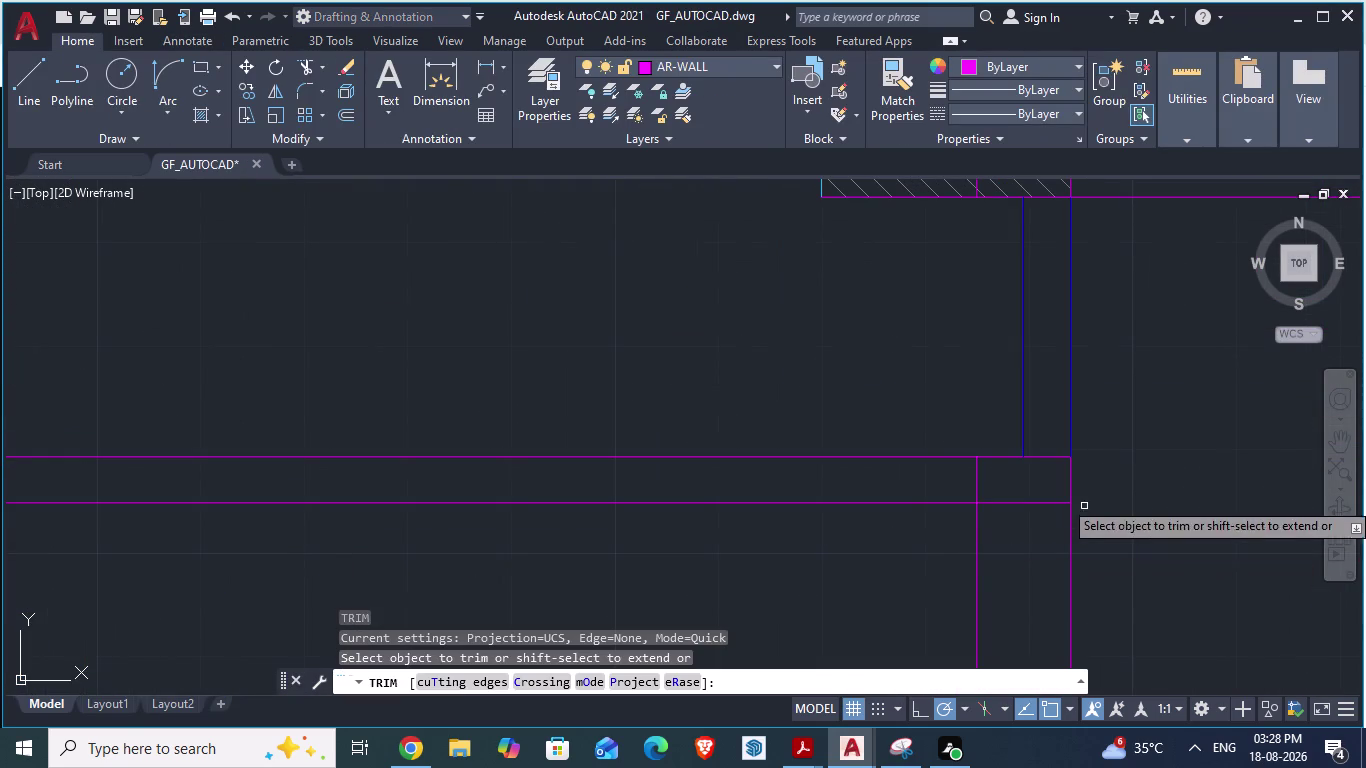
click(975, 476)
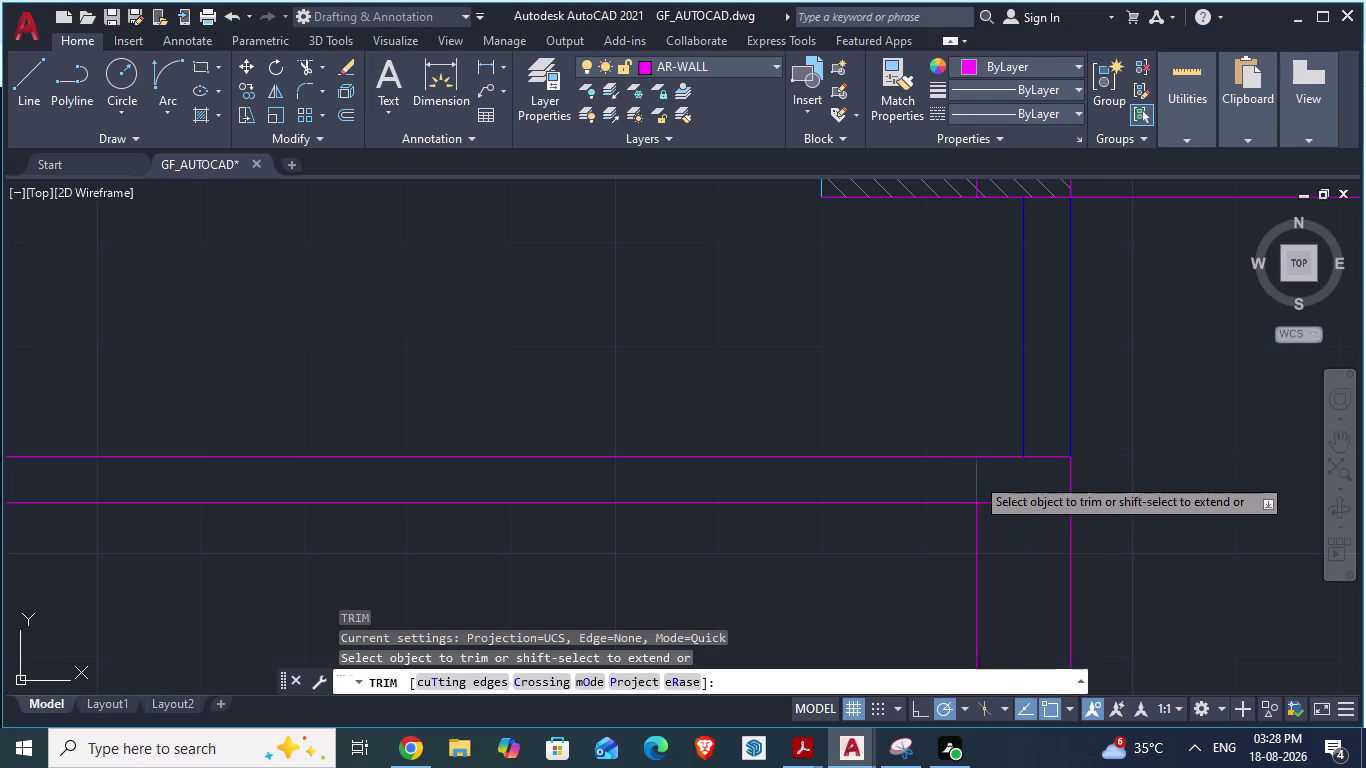
click(1000, 506)
scroll(down, 3)
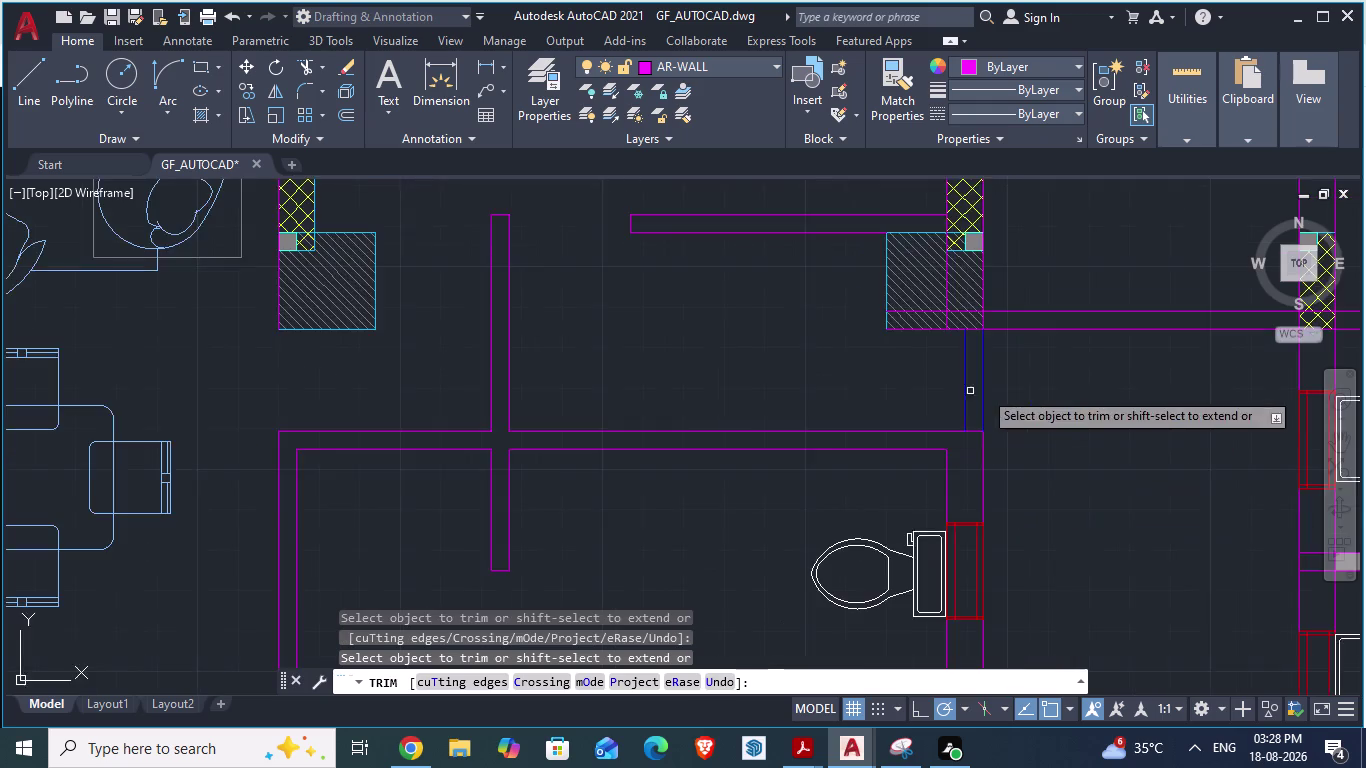
scroll(down, 3)
key(ctrl+s)
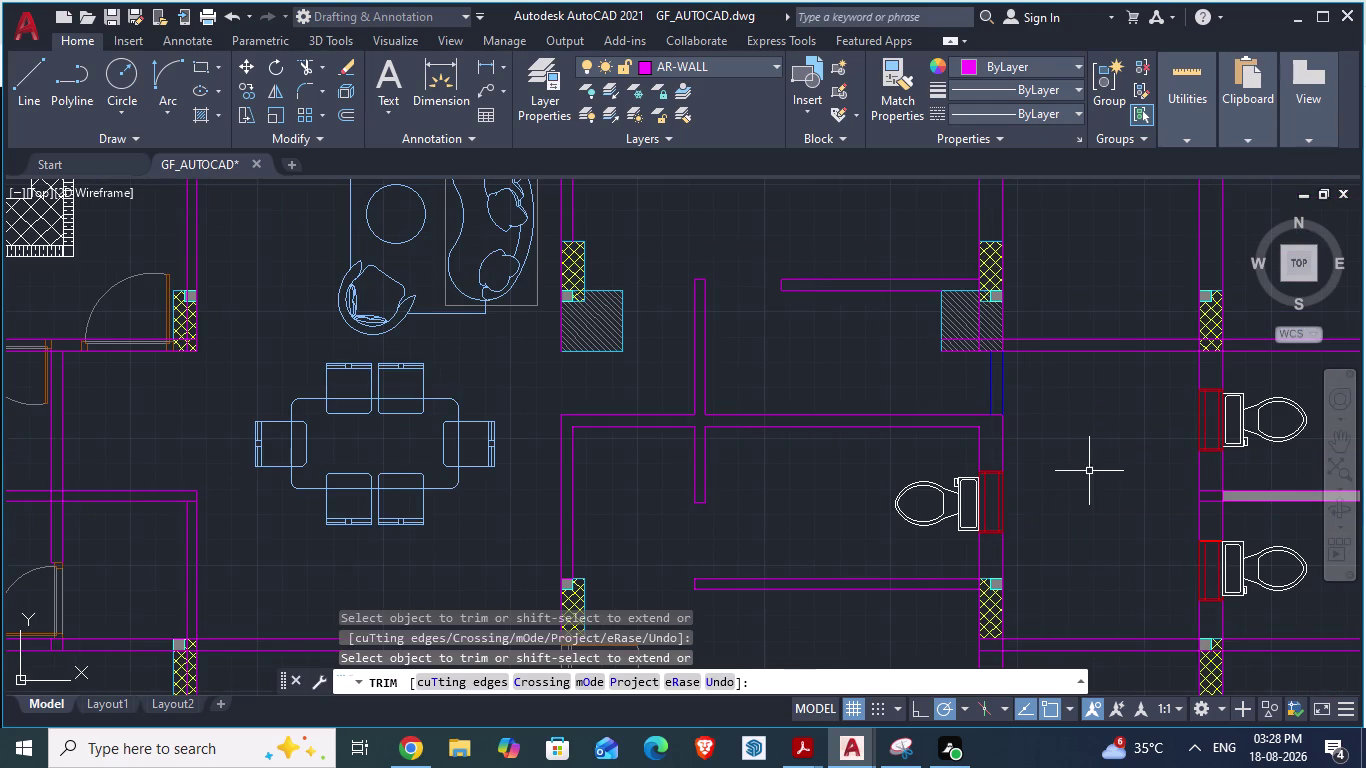
key(alt+Tab)
scroll(down, 3)
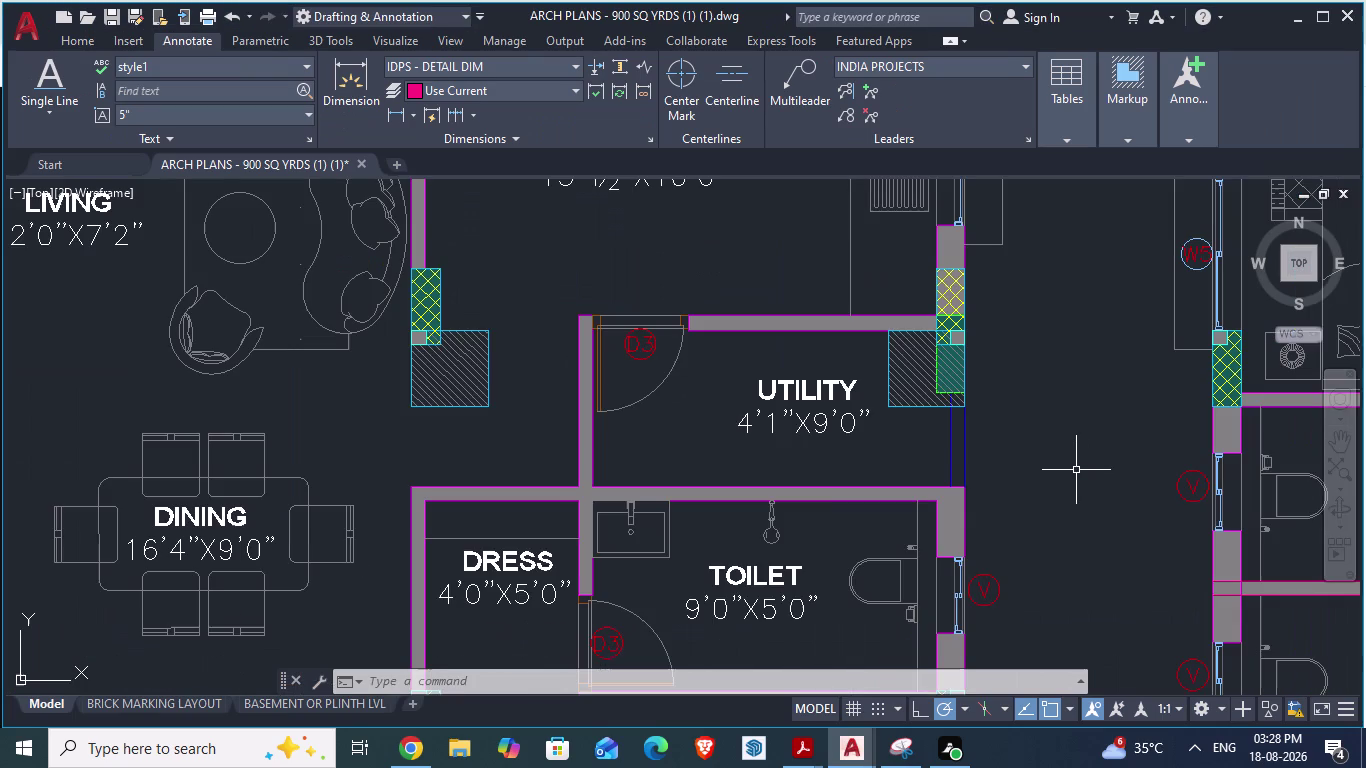
scroll(down, 3)
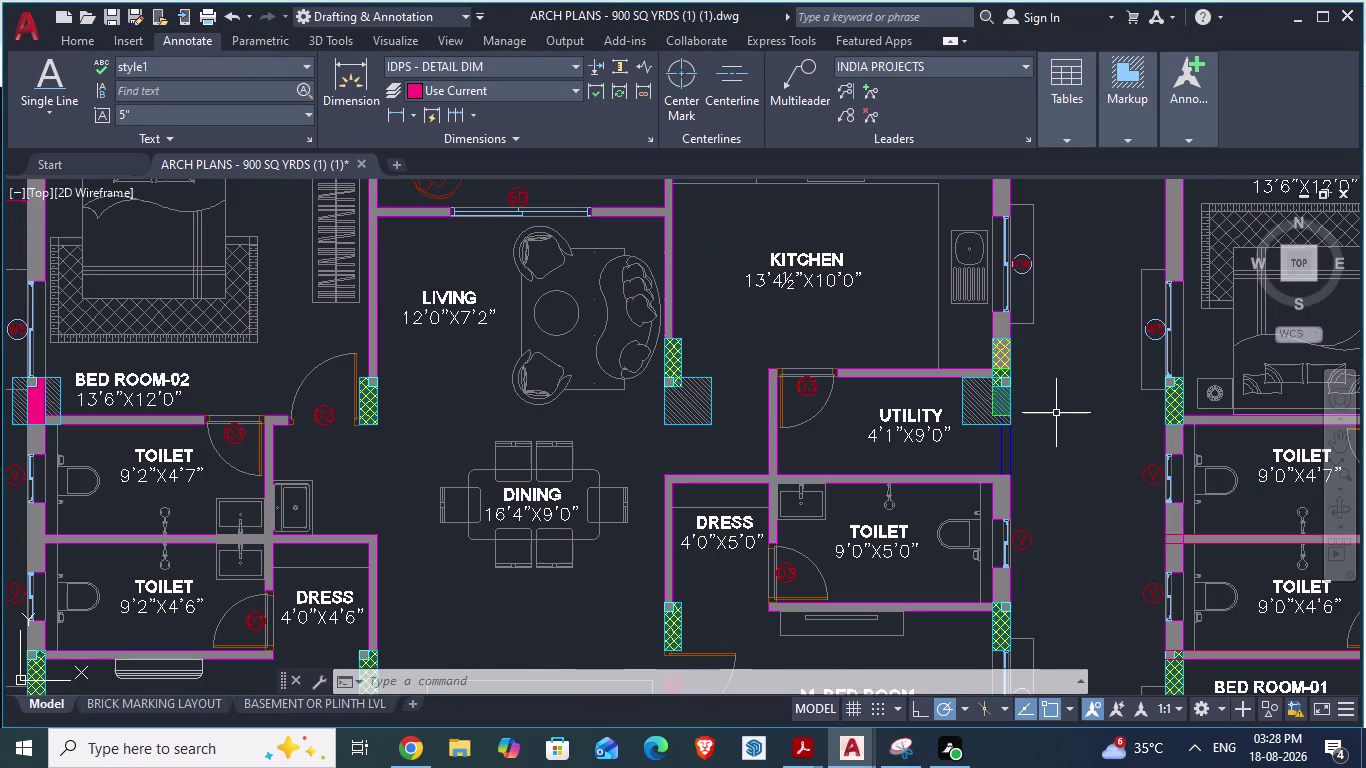
key(alt+Tab)
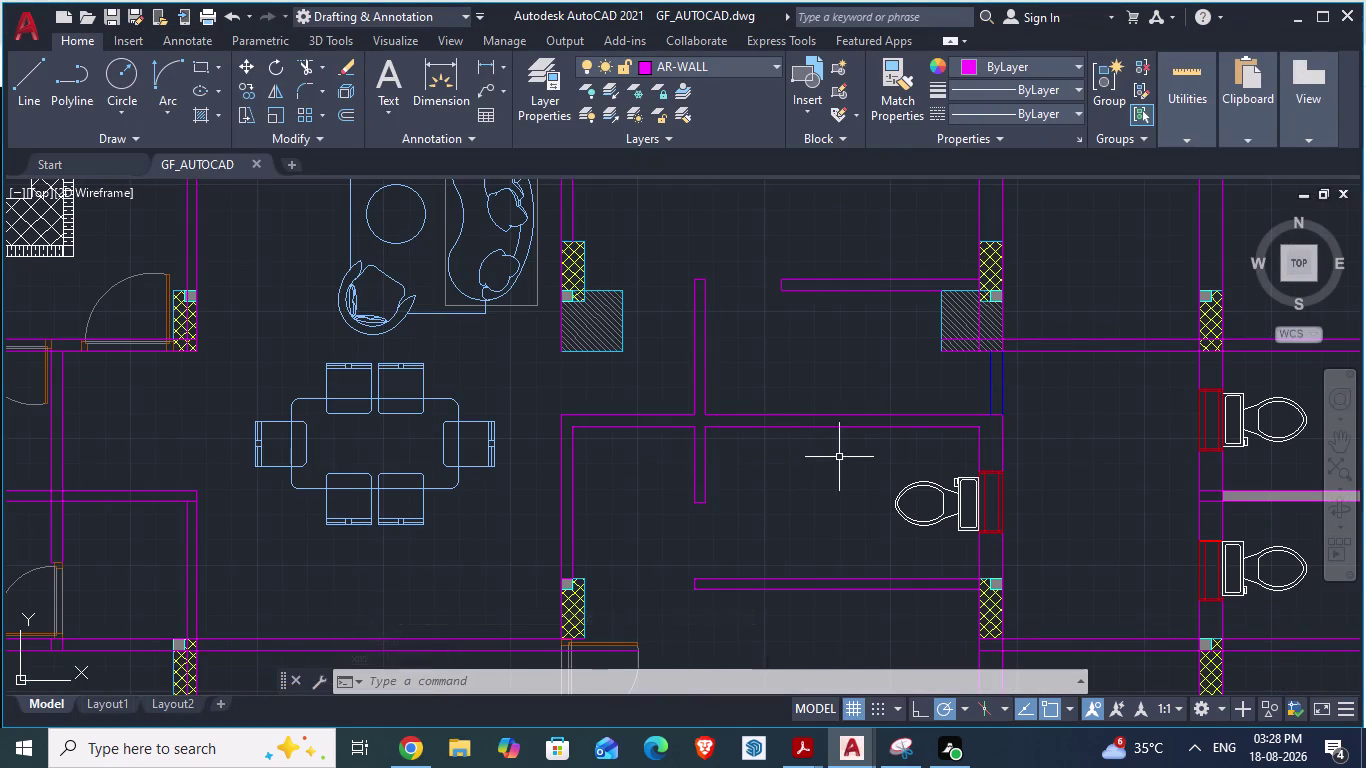
key(alt+Tab)
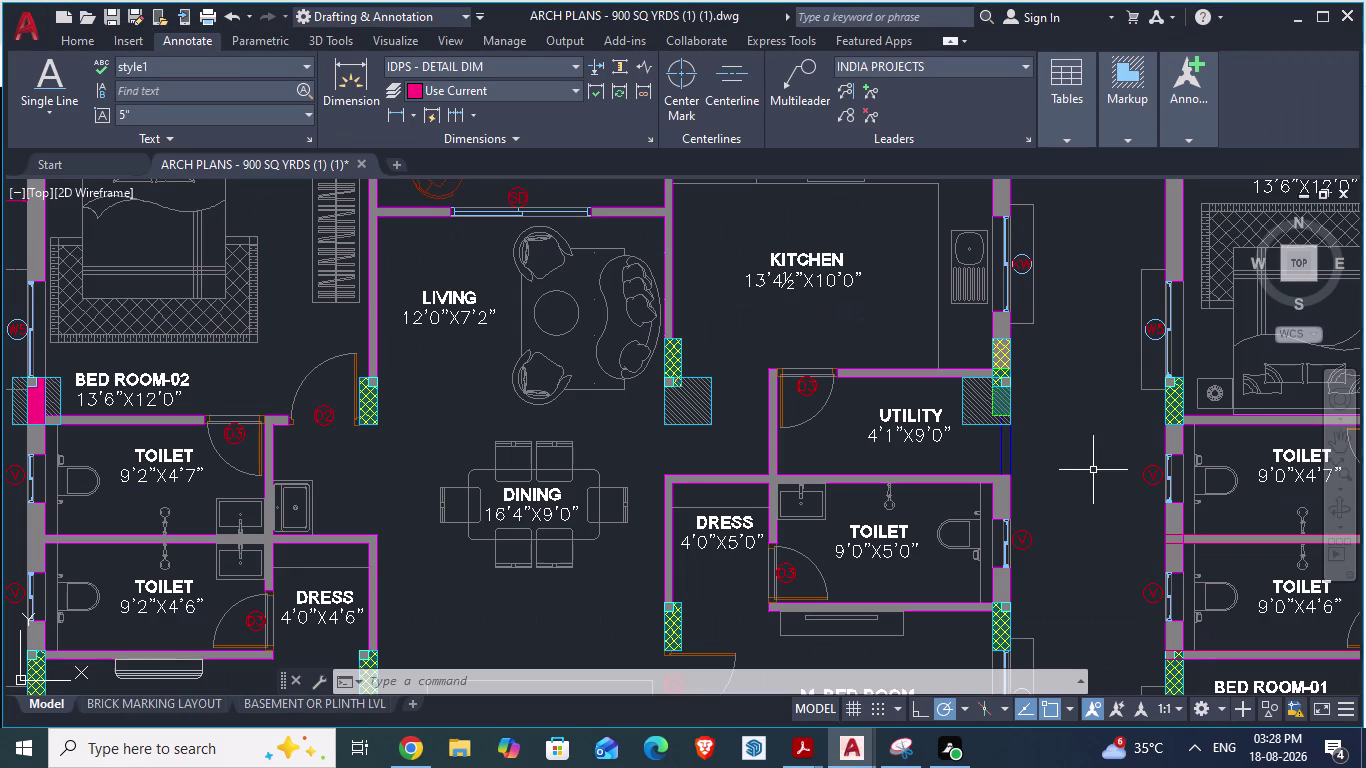
key(alt+Tab)
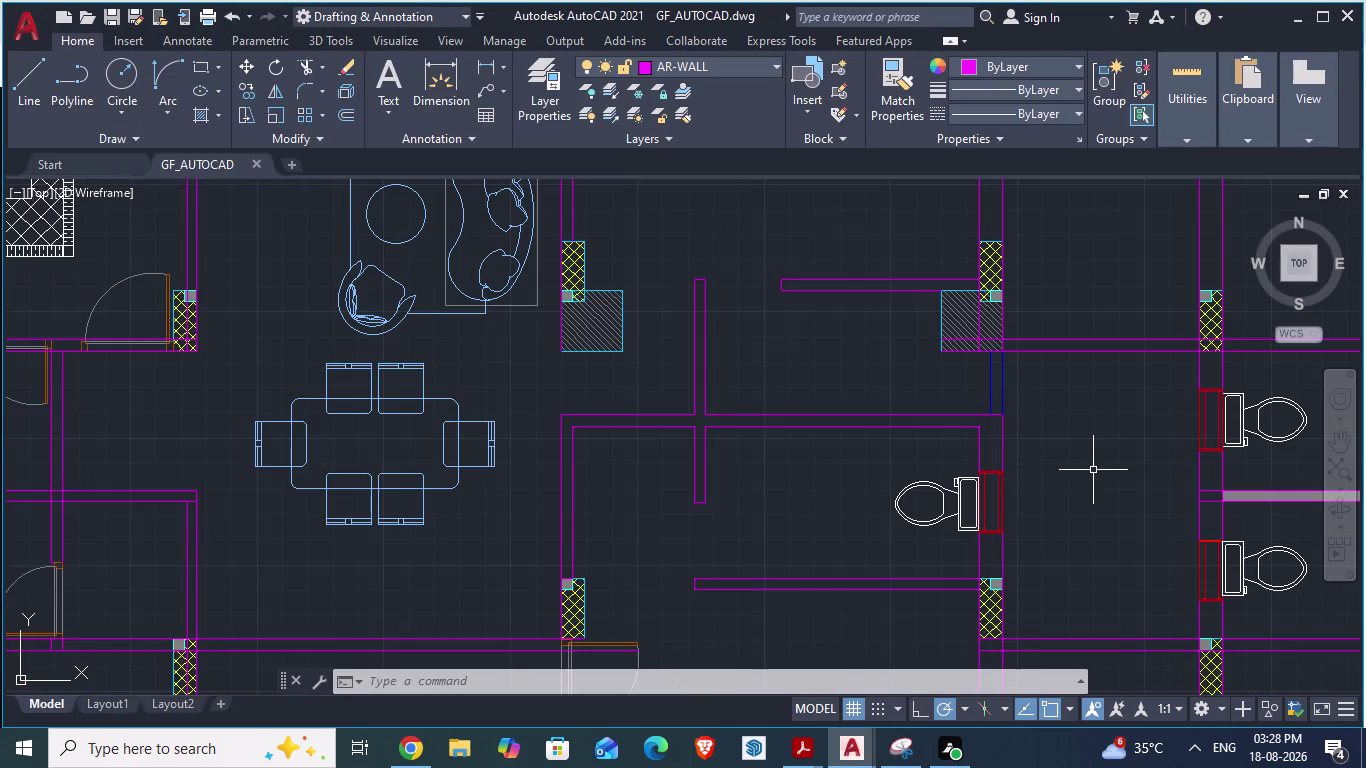
key(alt+Tab)
key(alt+Tab)
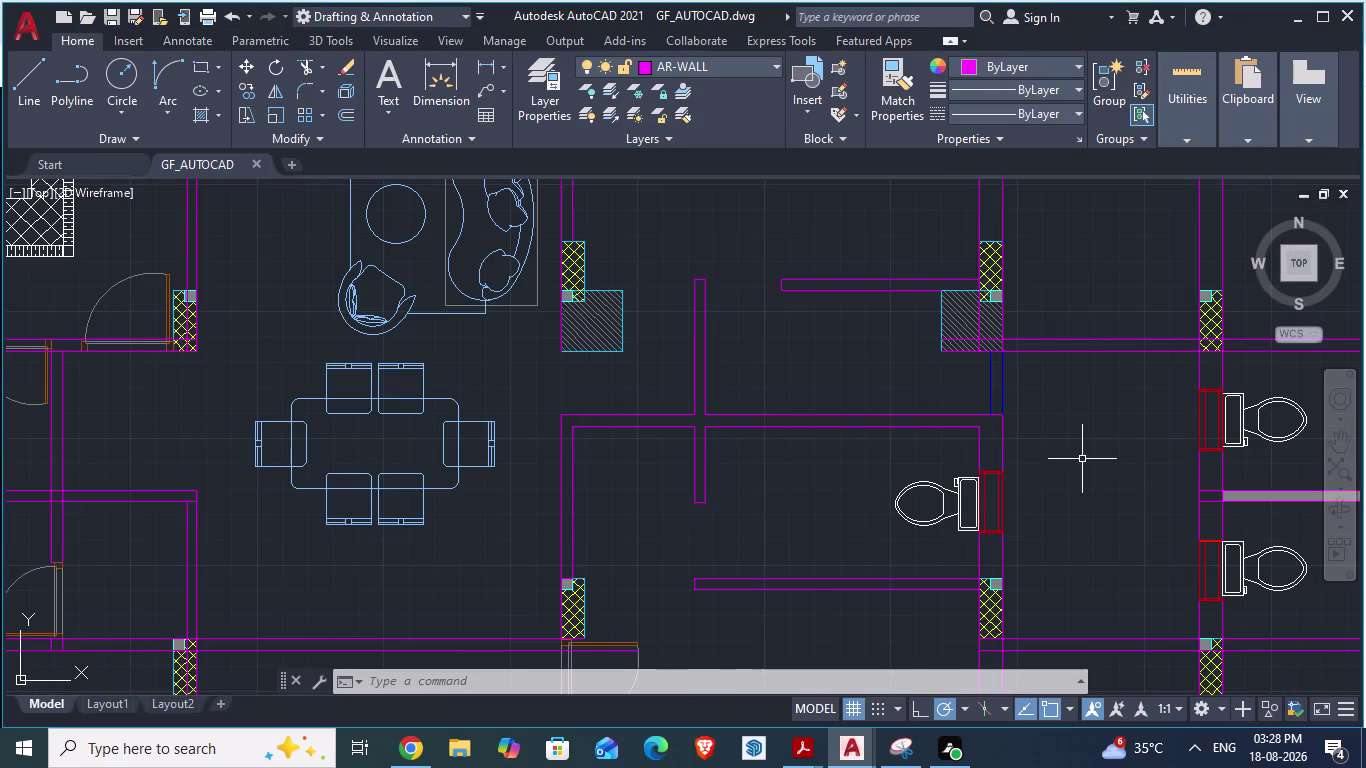
scroll(down, 3)
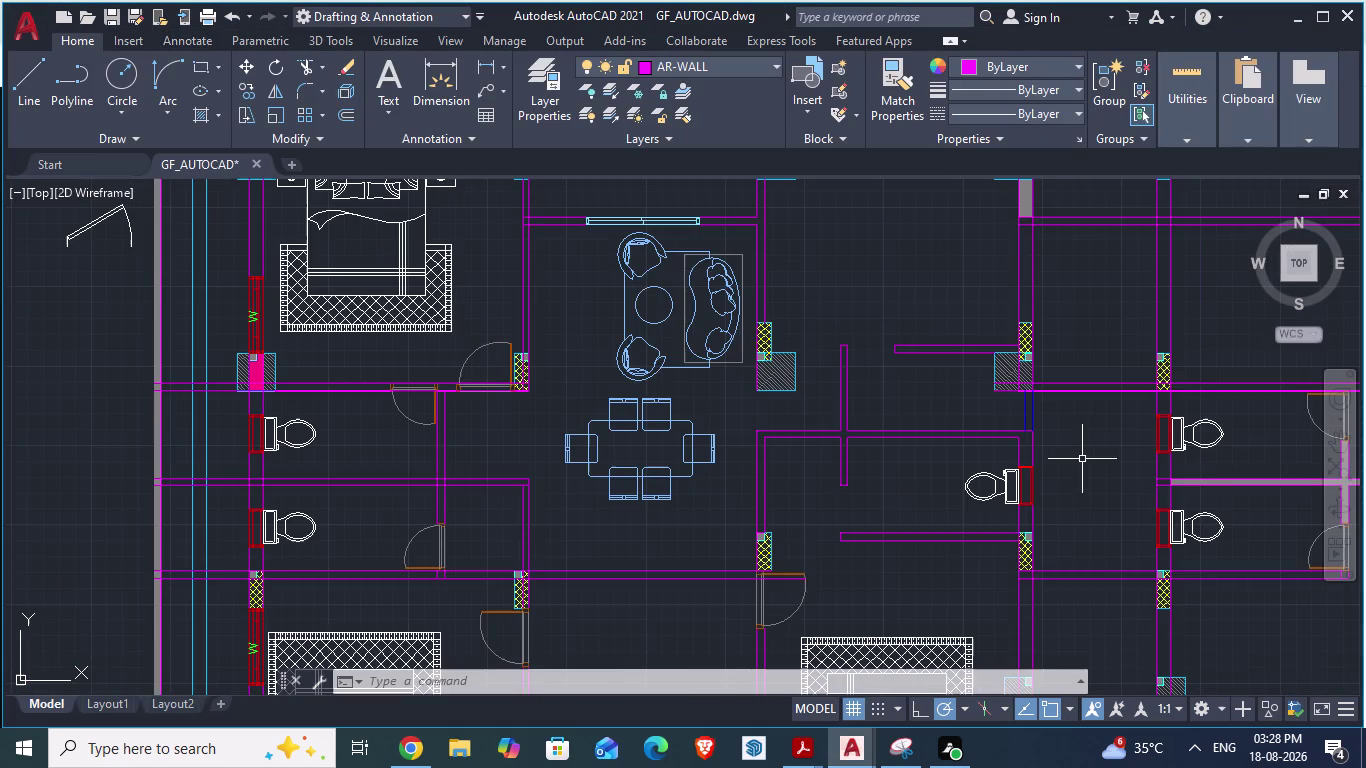
Copy the door beside the toilet, then undo and cancel the paste.
click(413, 386)
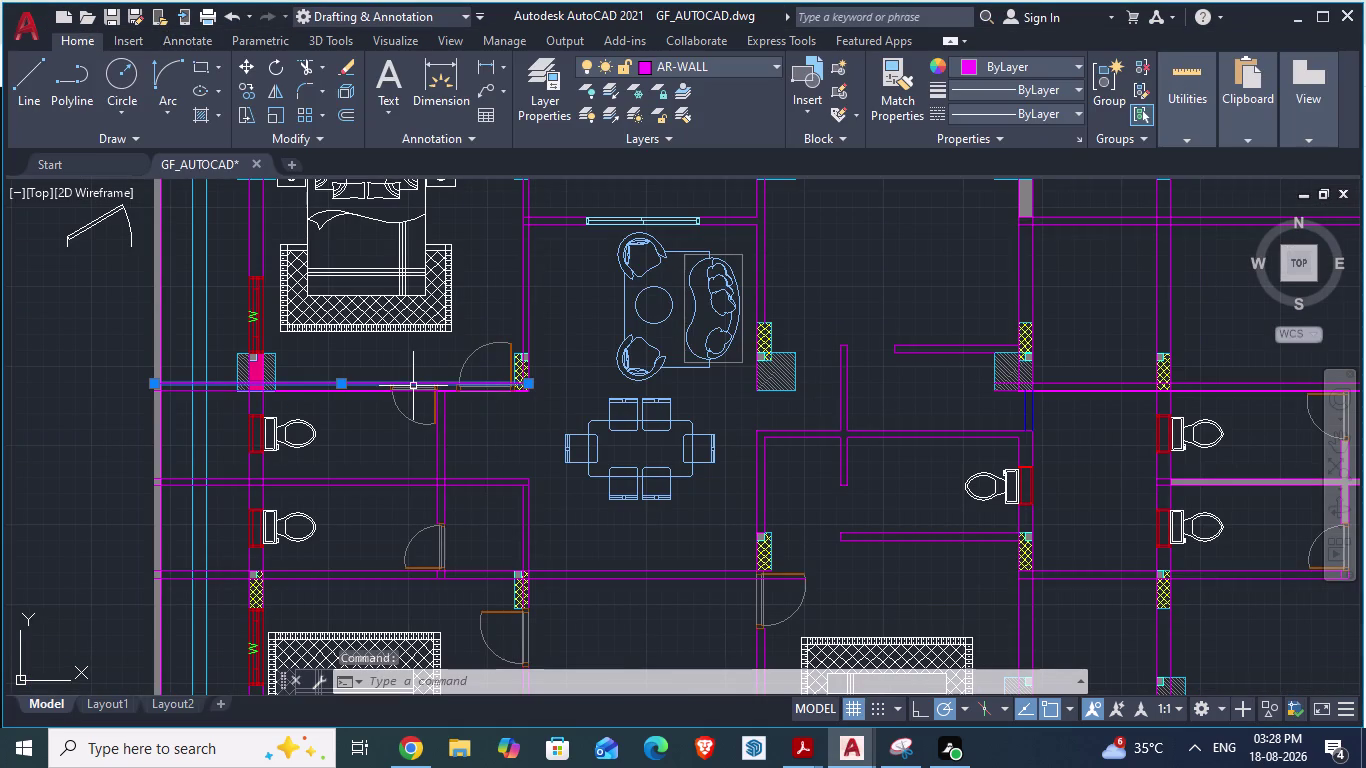
click(403, 413)
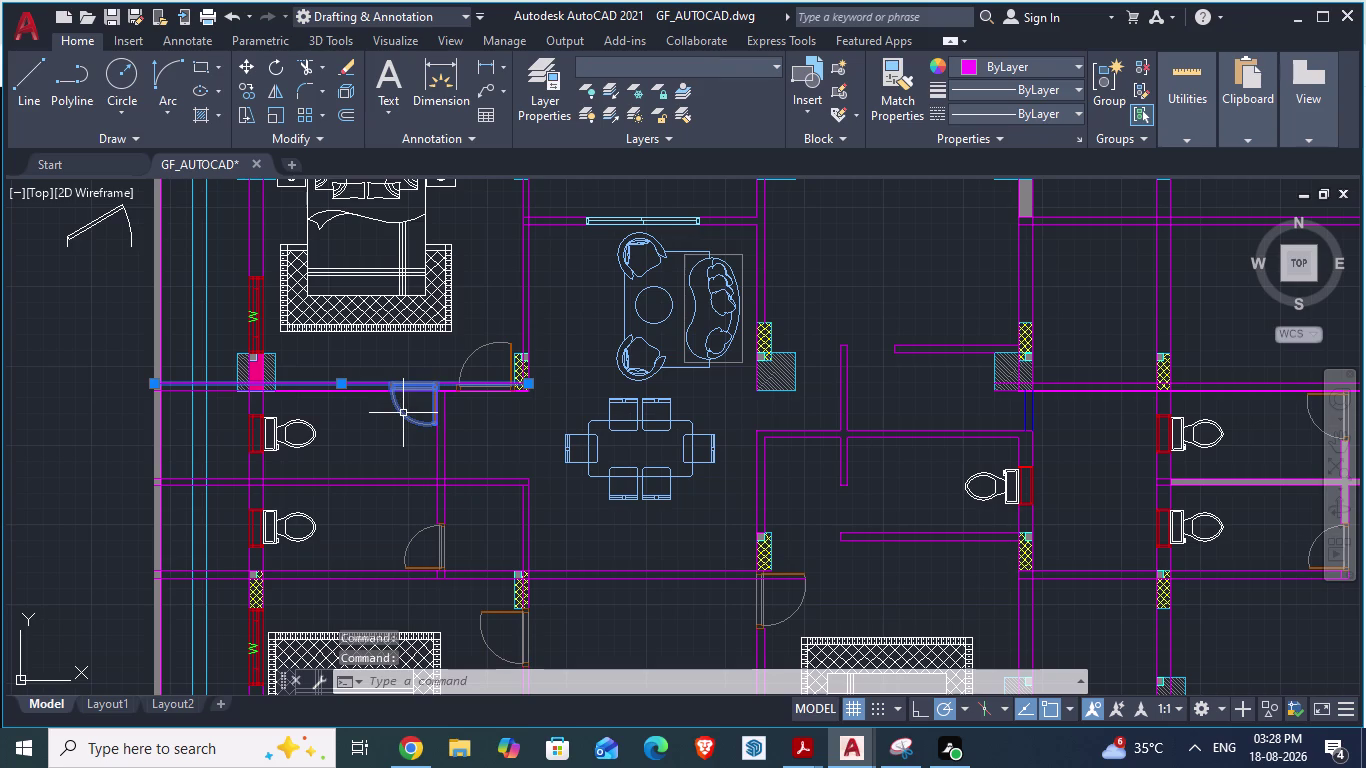
key(ctrl+c)
key(ctrl+v)
scroll(up, 3)
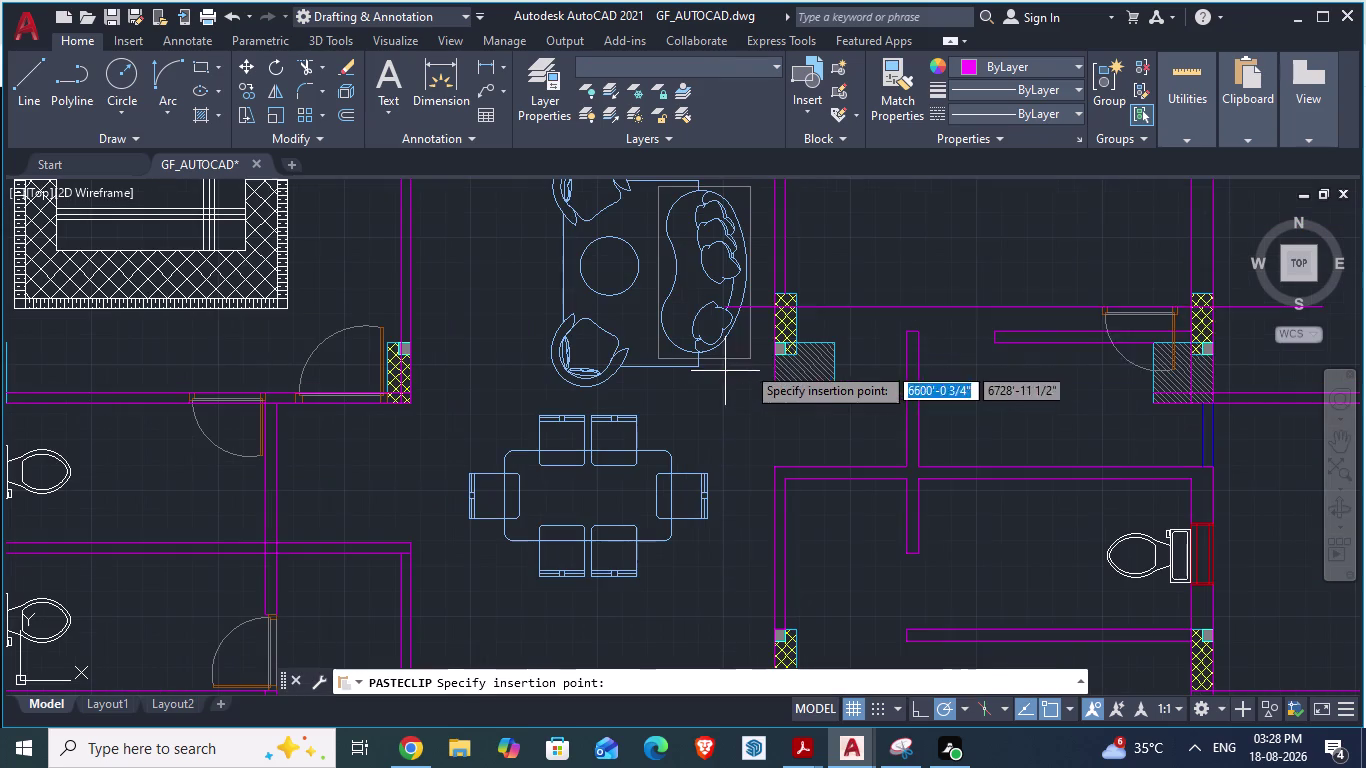
key(ctrl+z)
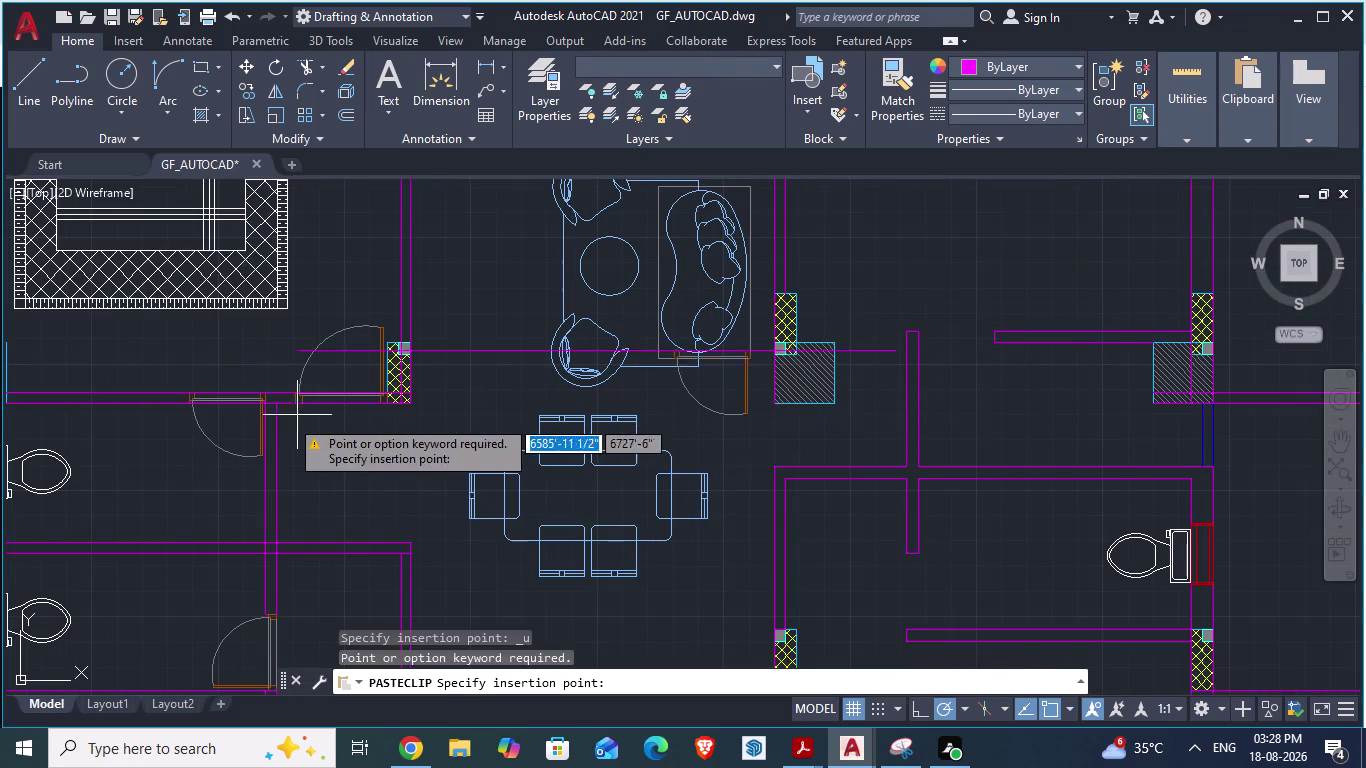
key(Escape)
scroll(up, 3)
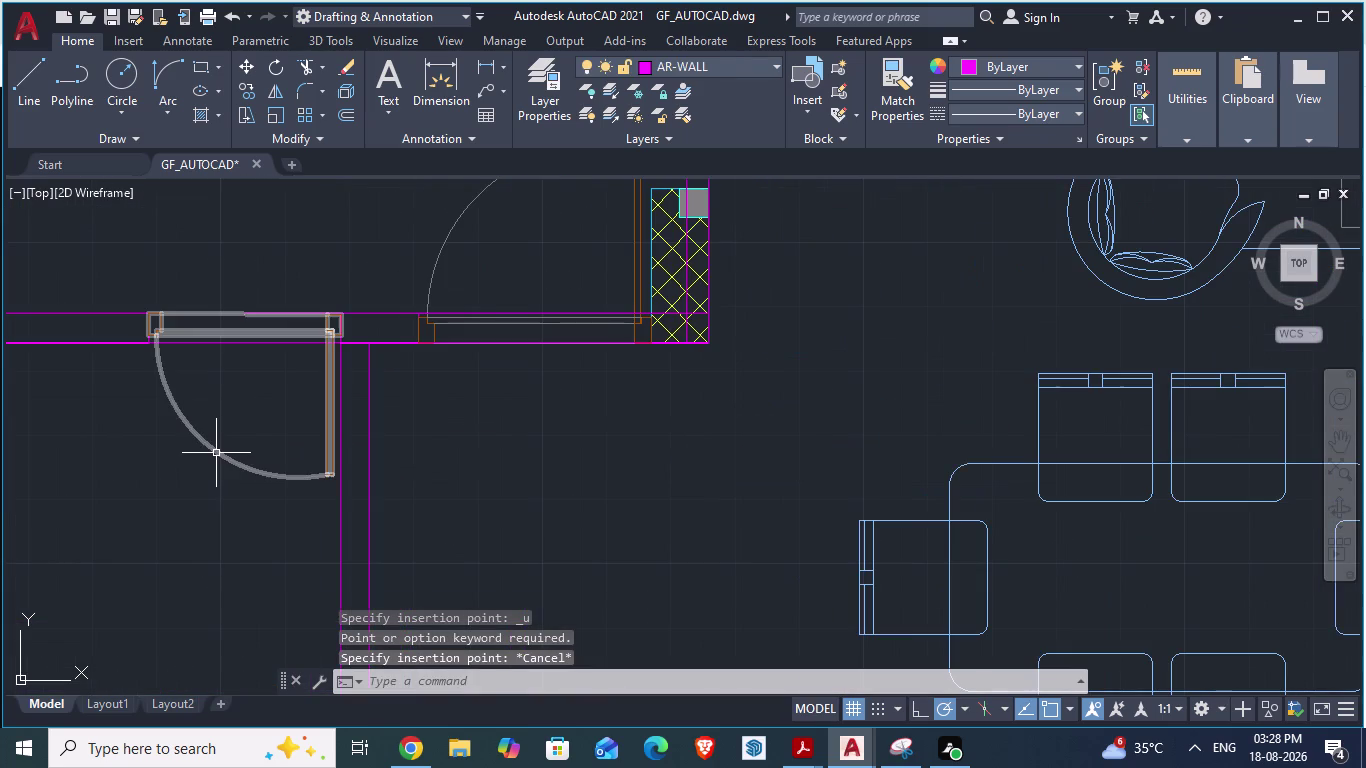
Copy another swing door and paste it at the utility room opening.
click(216, 453)
key(ctrl+c)
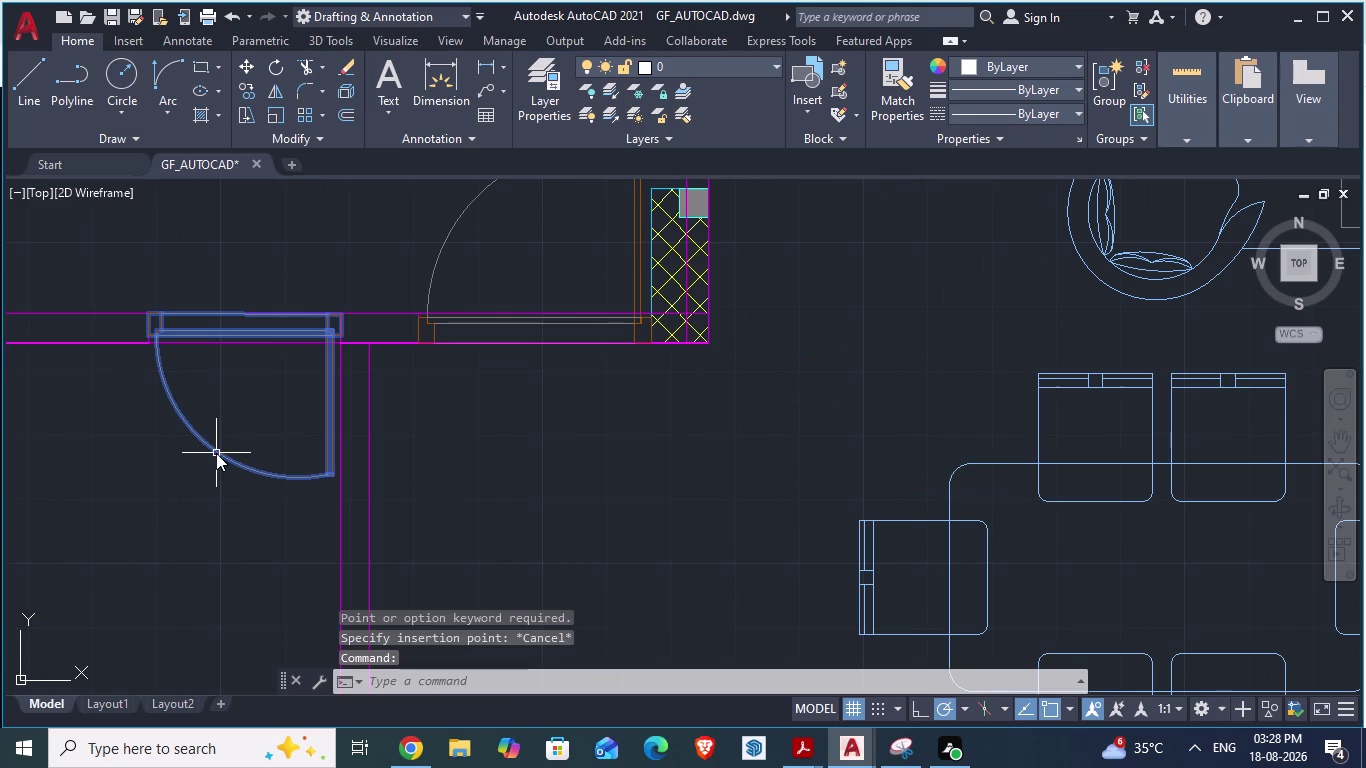
key(ctrl+v)
scroll(down, 3)
scroll(up, 3)
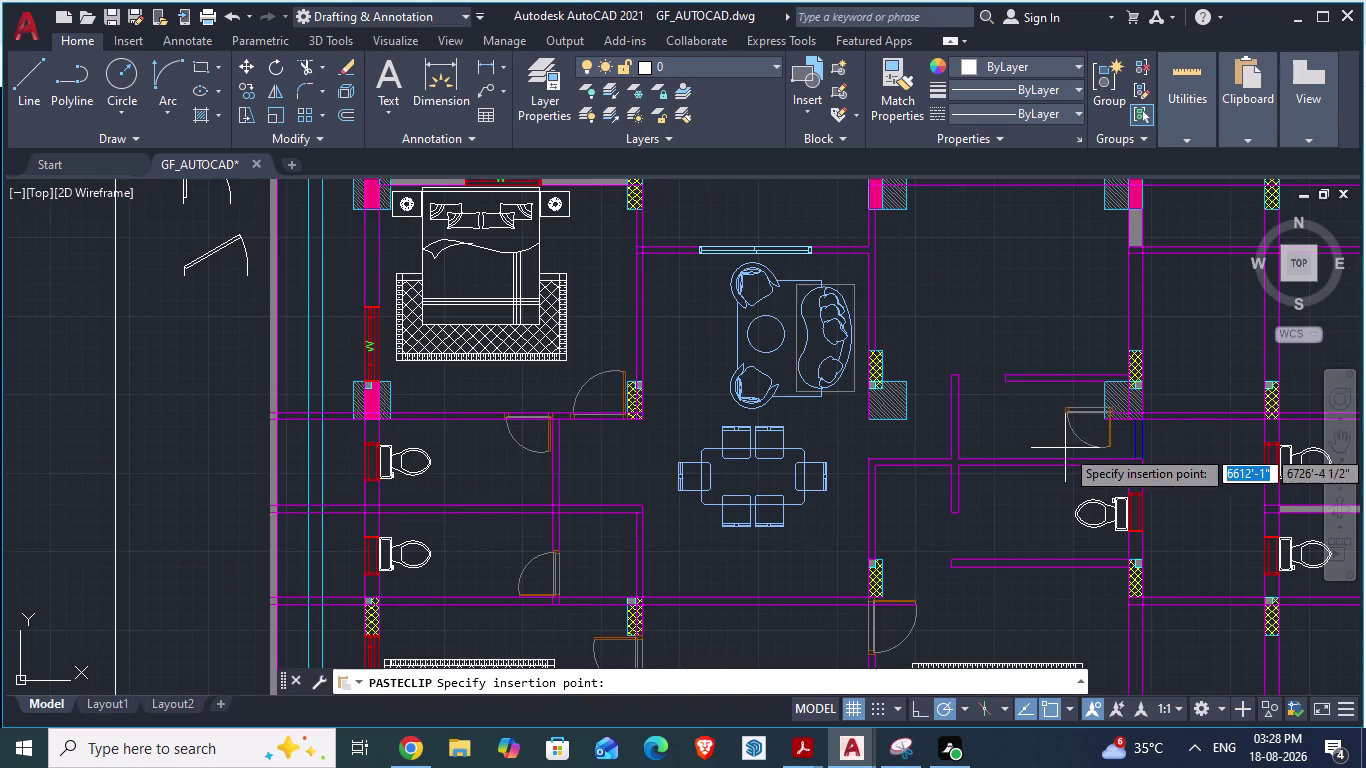
scroll(up, 3)
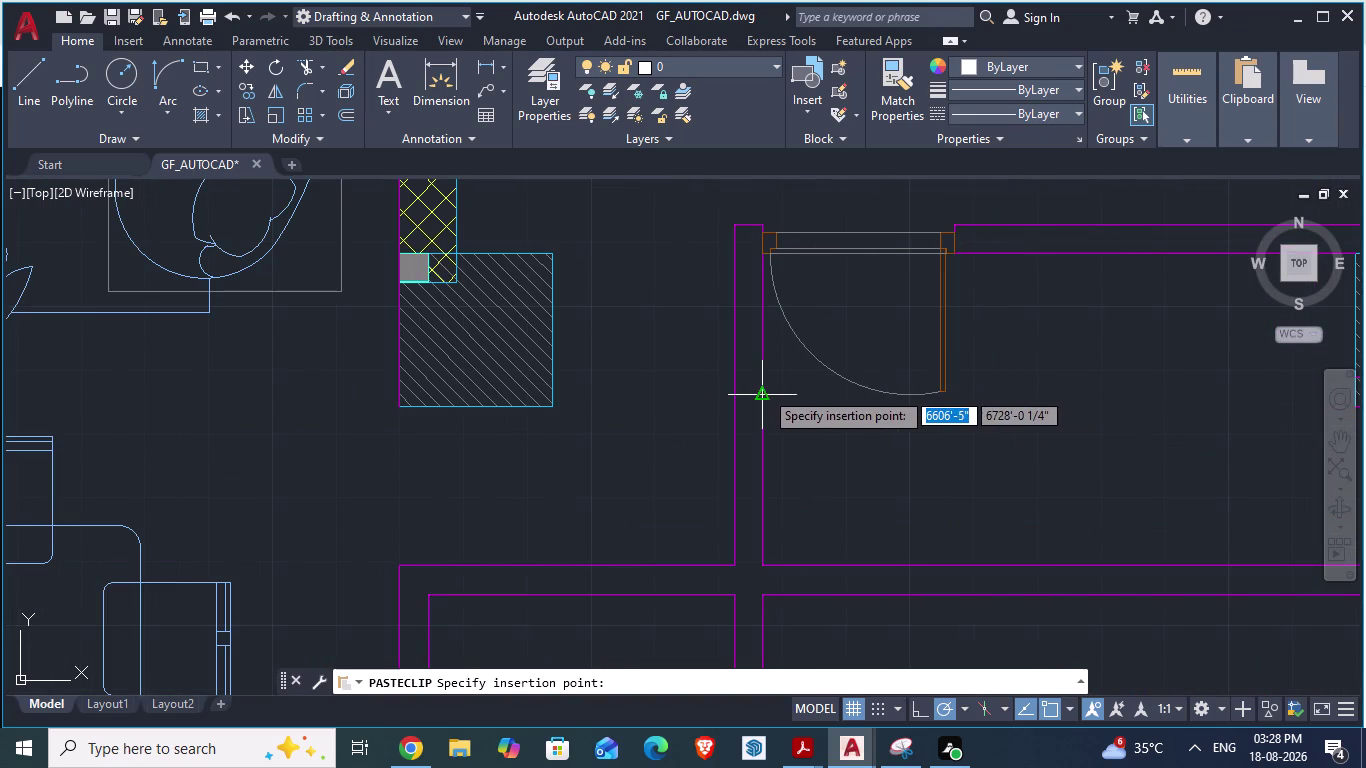
click(775, 395)
Move the pasted door so its corner snaps onto the wall corner.
scroll(up, 3)
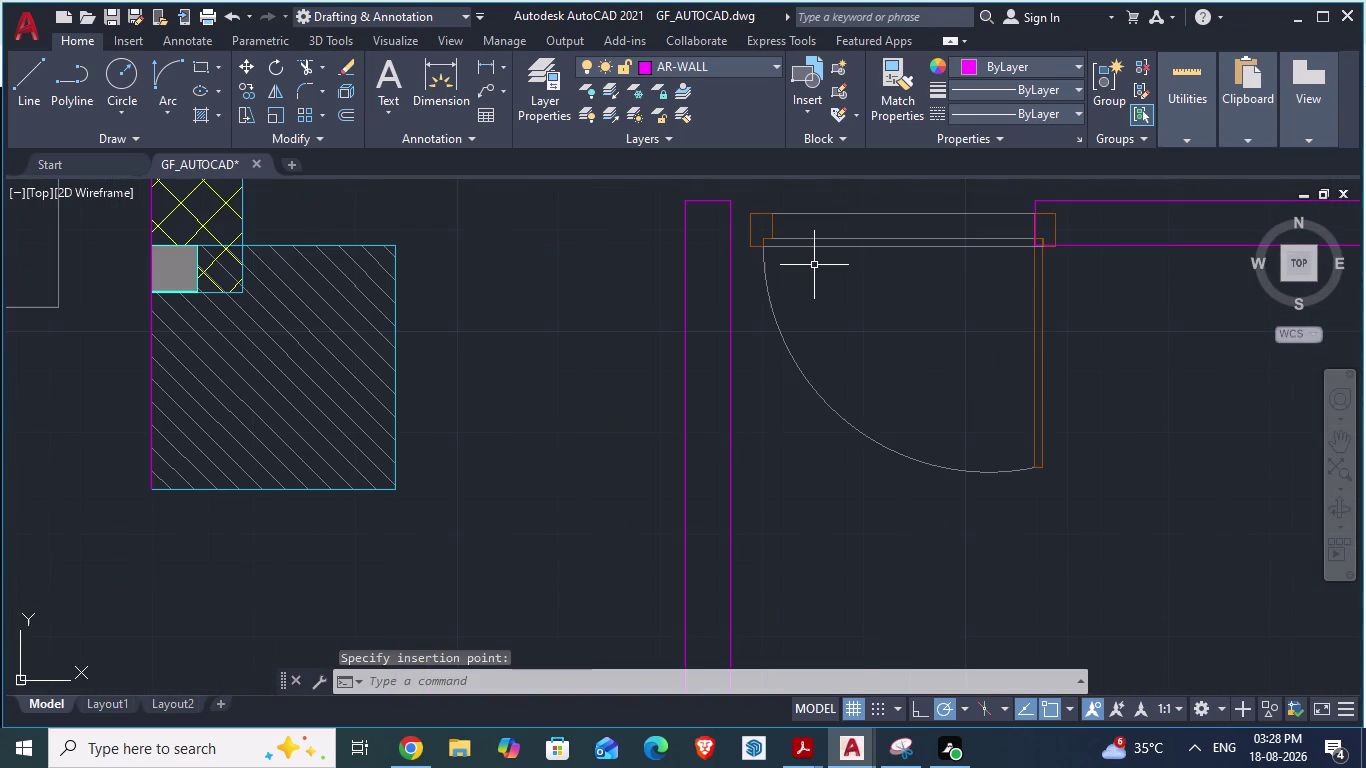
click(811, 247)
key(m)
key(Return)
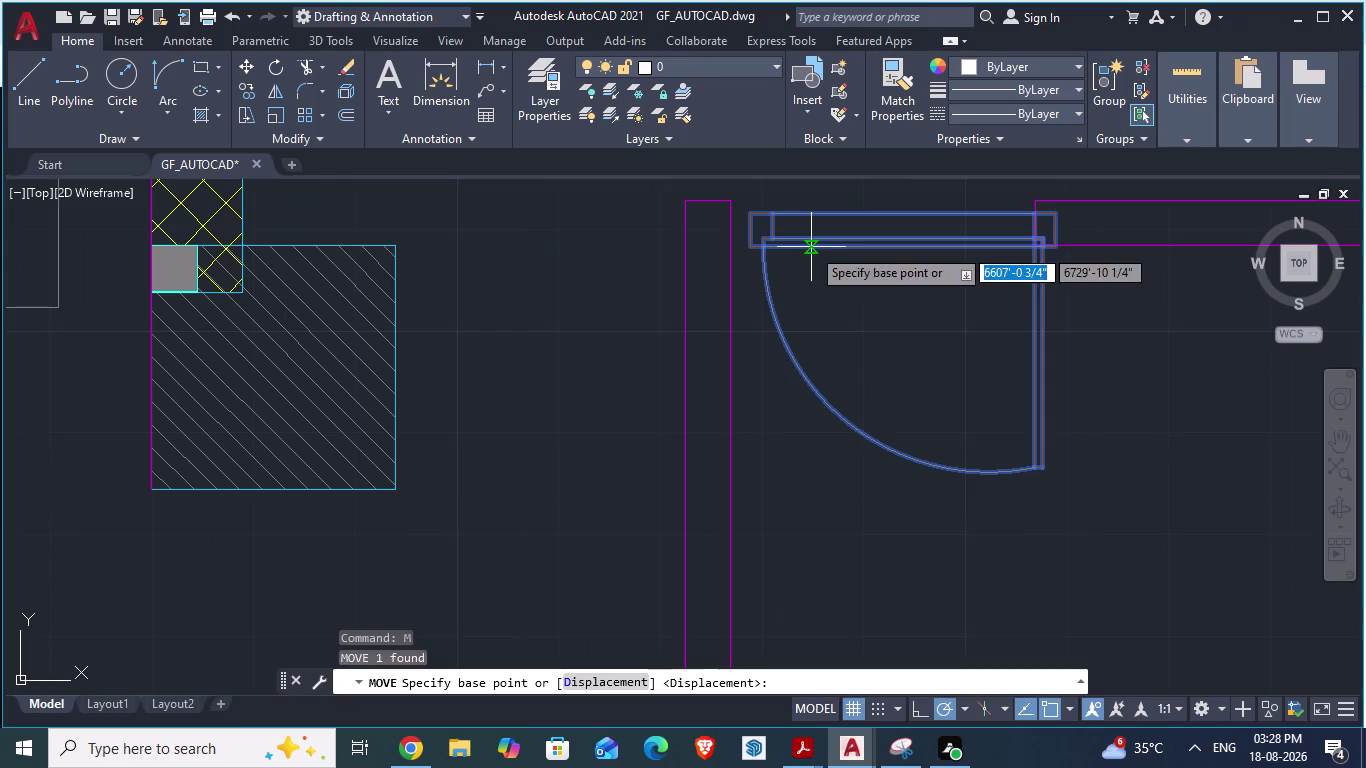
scroll(up, 3)
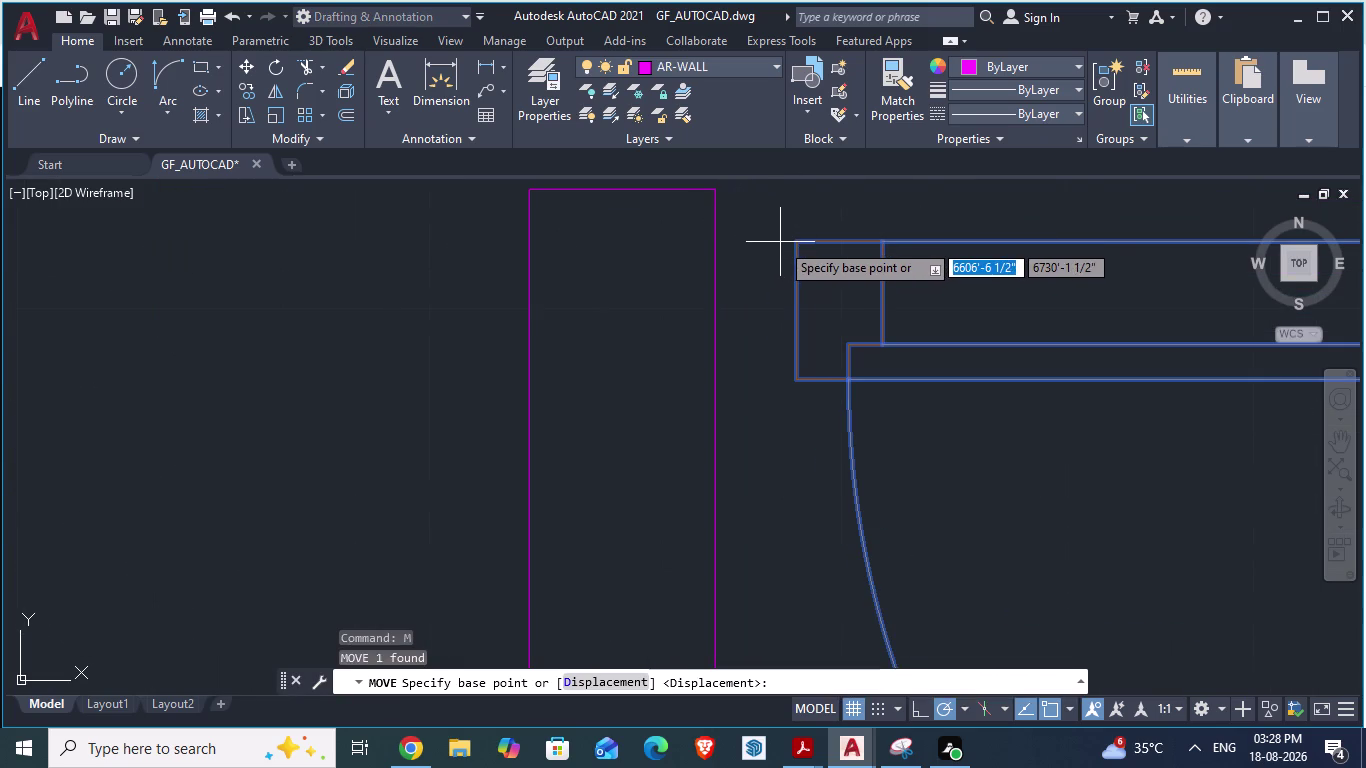
drag(792, 237, 695, 185)
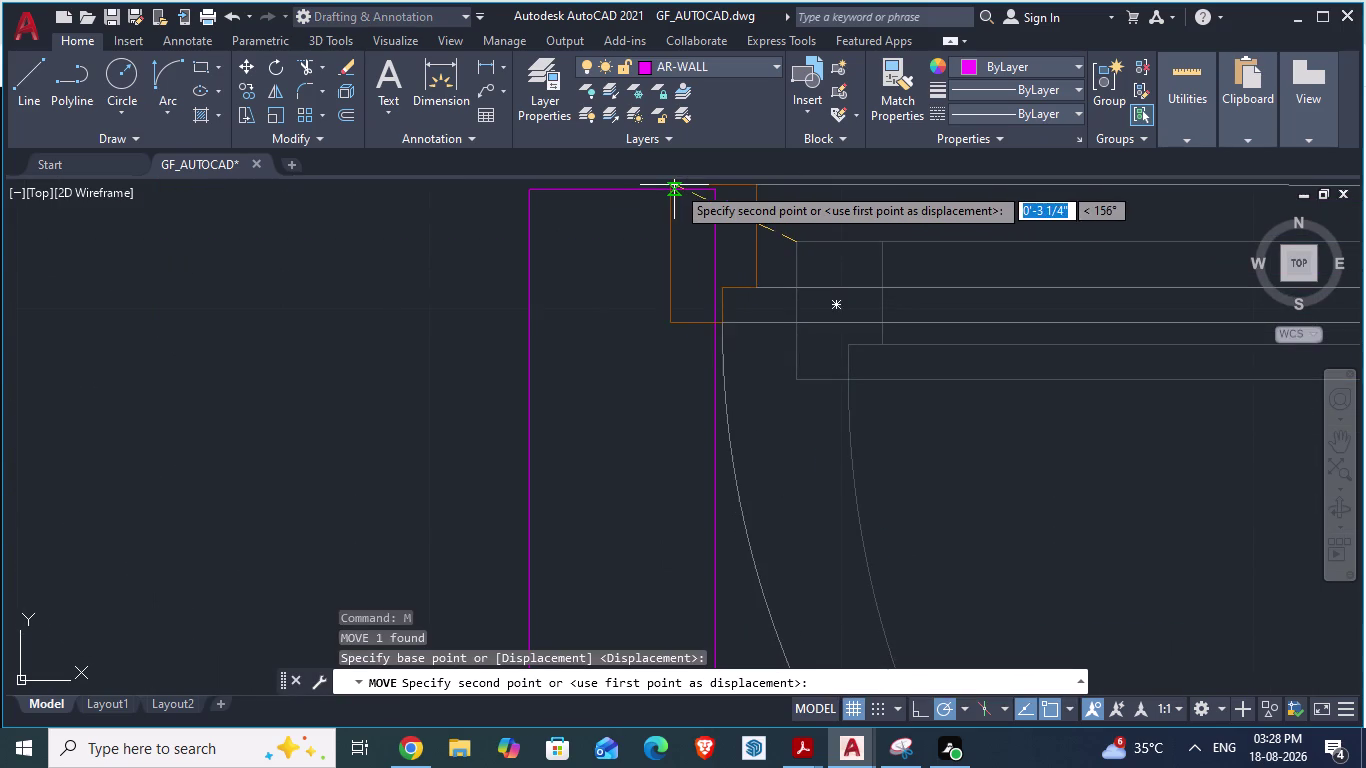
drag(695, 185, 710, 189)
click(710, 189)
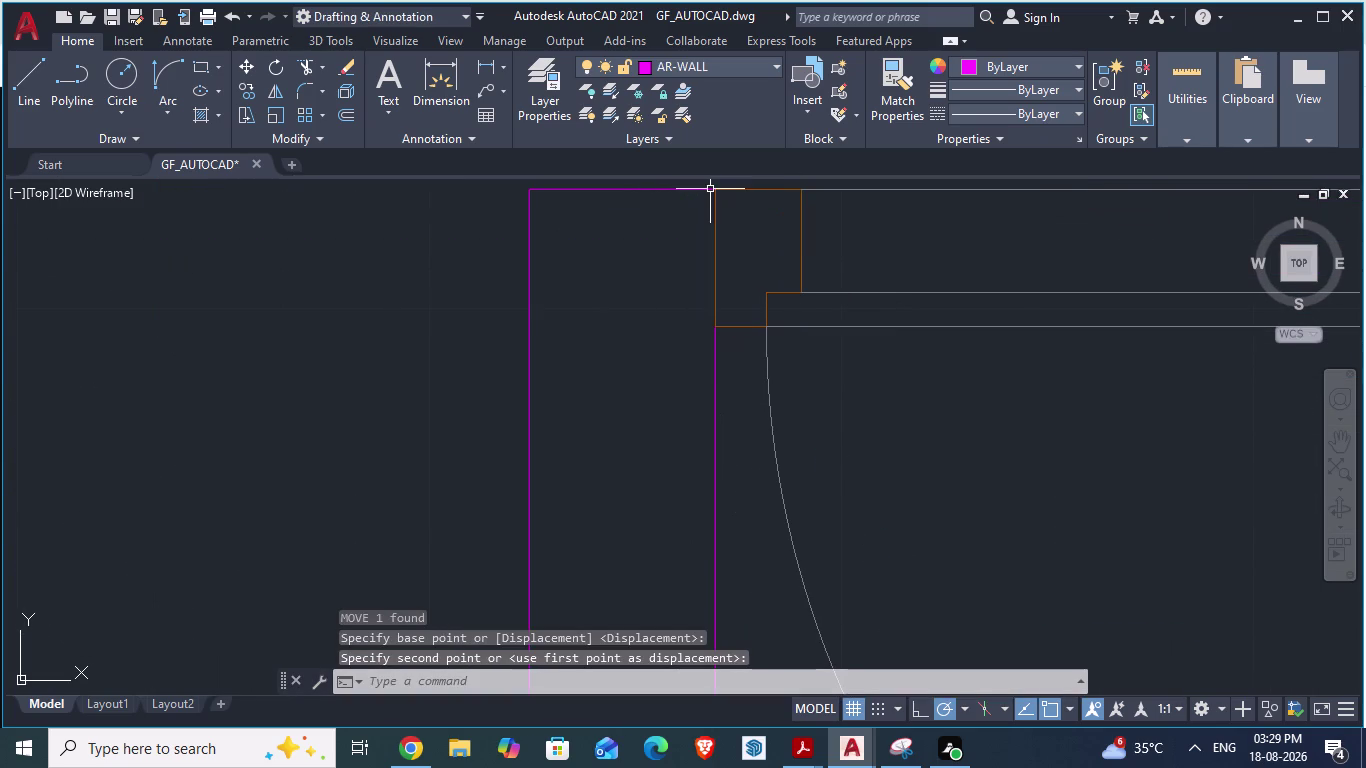
scroll(down, 3)
scroll(up, 3)
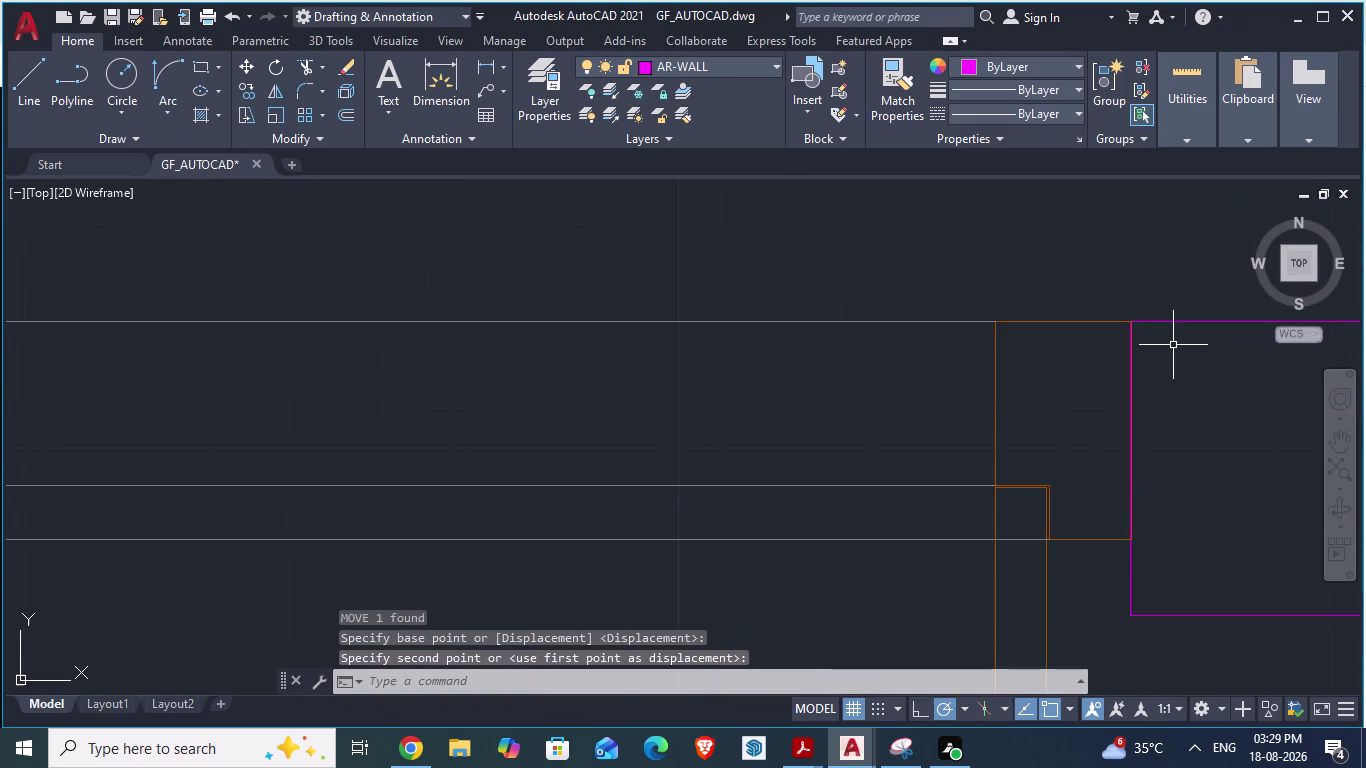
scroll(up, 3)
scroll(up, 3)
scroll(down, 3)
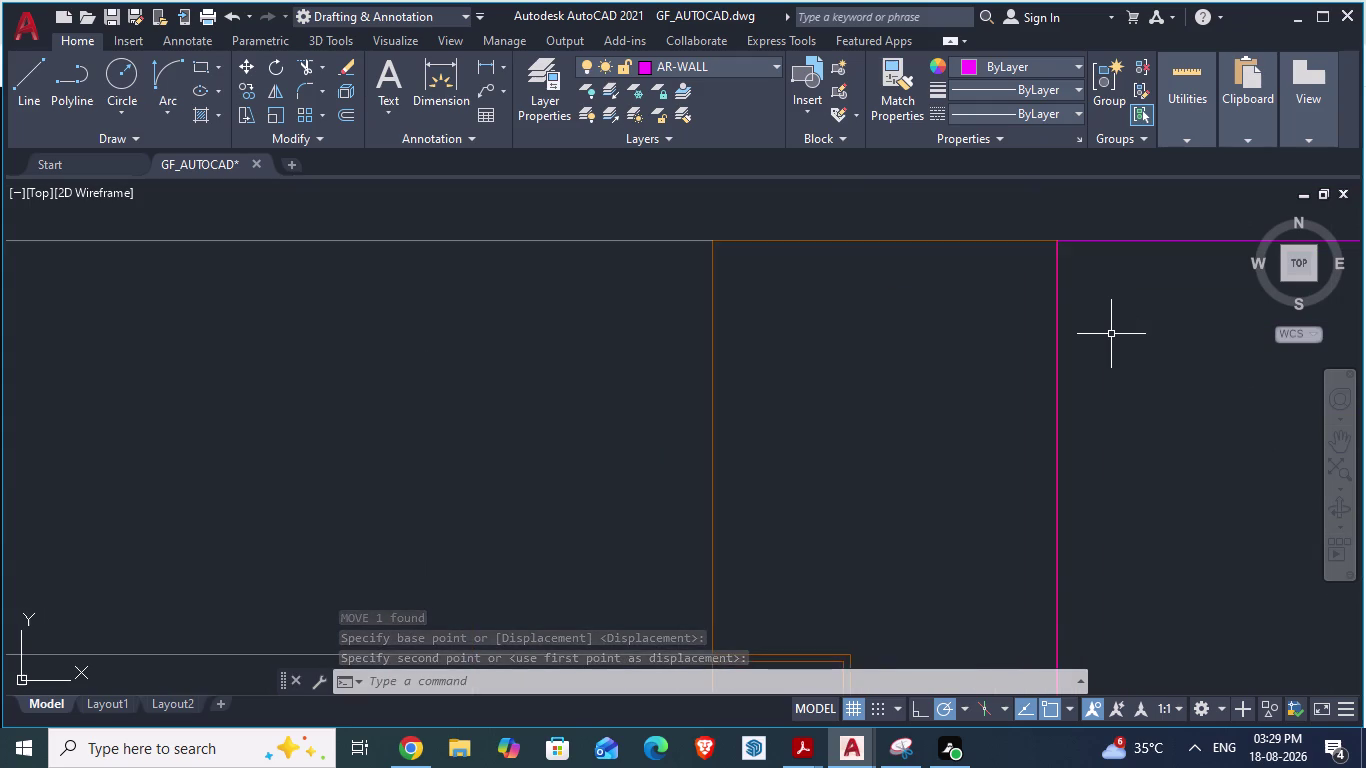
scroll(down, 3)
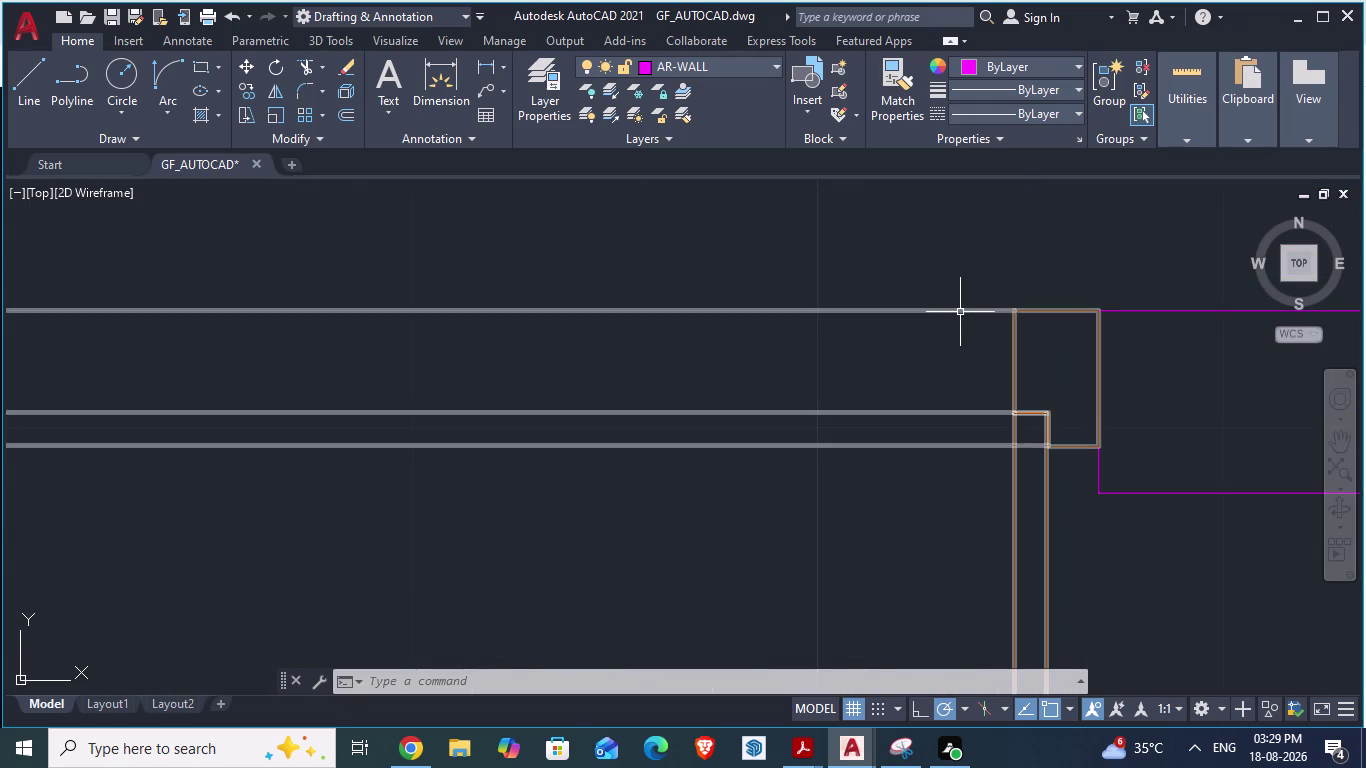
click(958, 312)
scroll(down, 3)
Start scaling the door from its corner base point using the Reference option.
text(s)
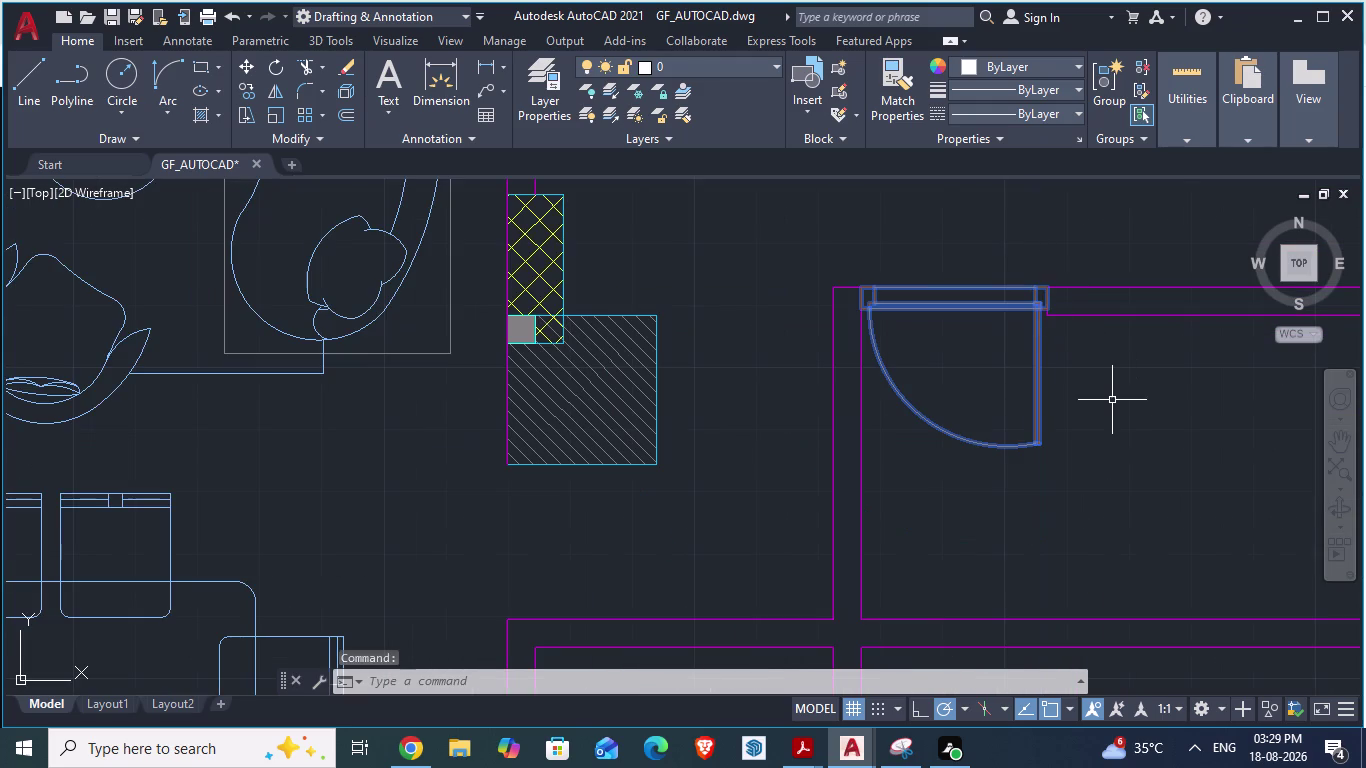
text(cal)
key(Return)
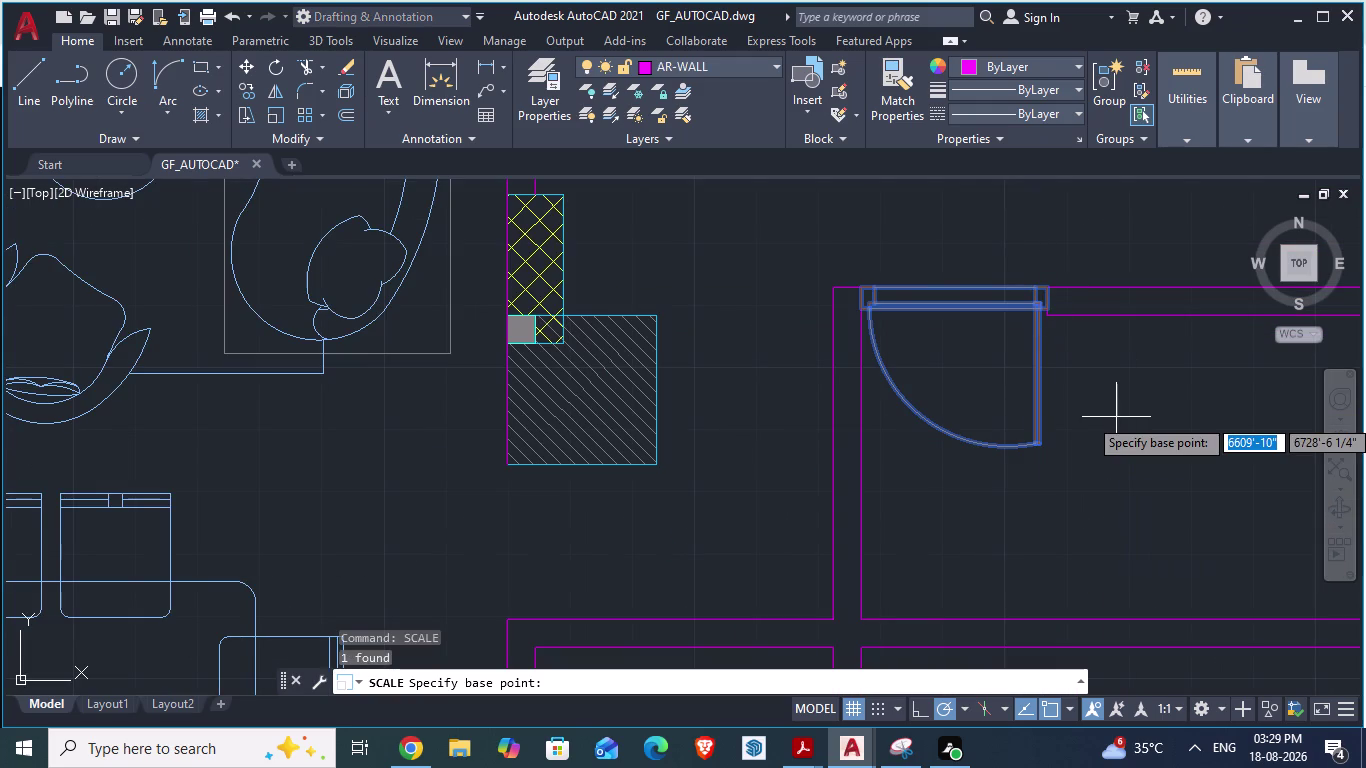
scroll(up, 3)
scroll(up, 3)
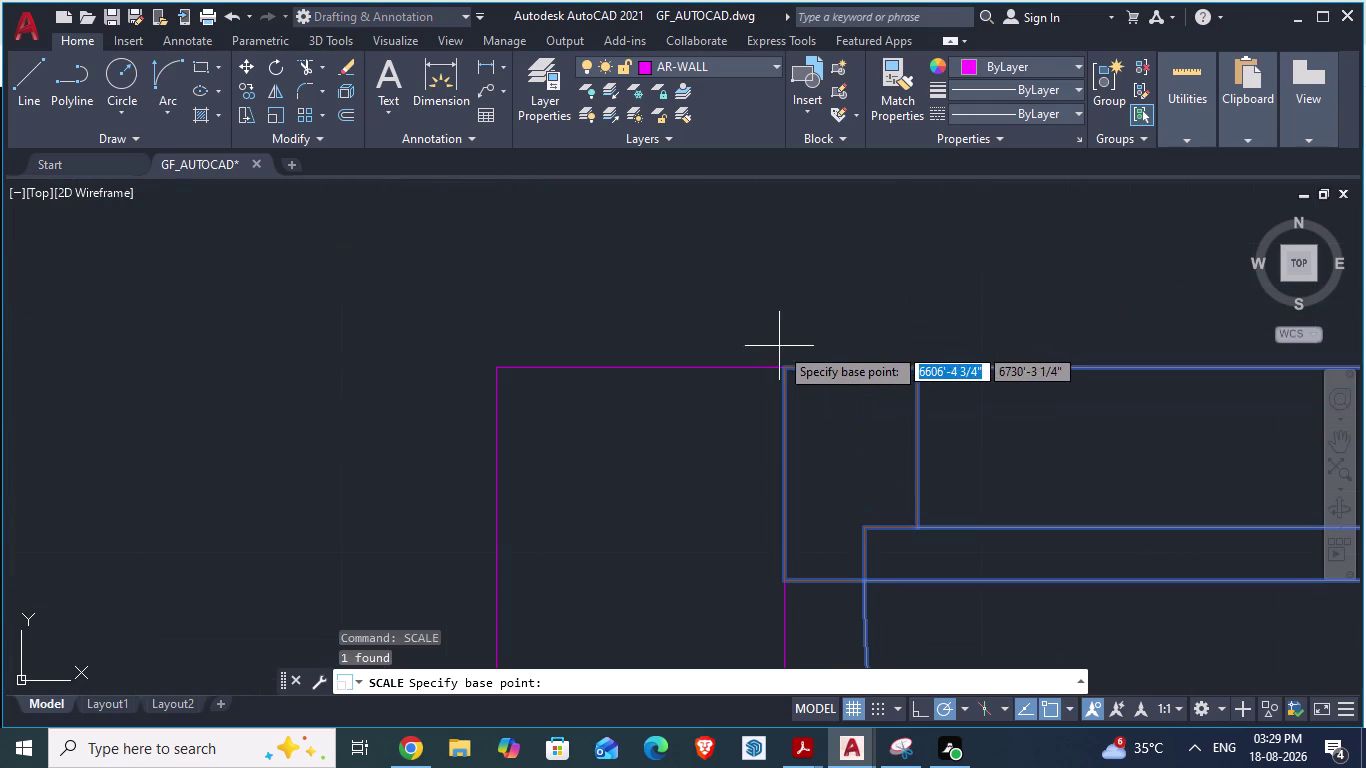
click(786, 372)
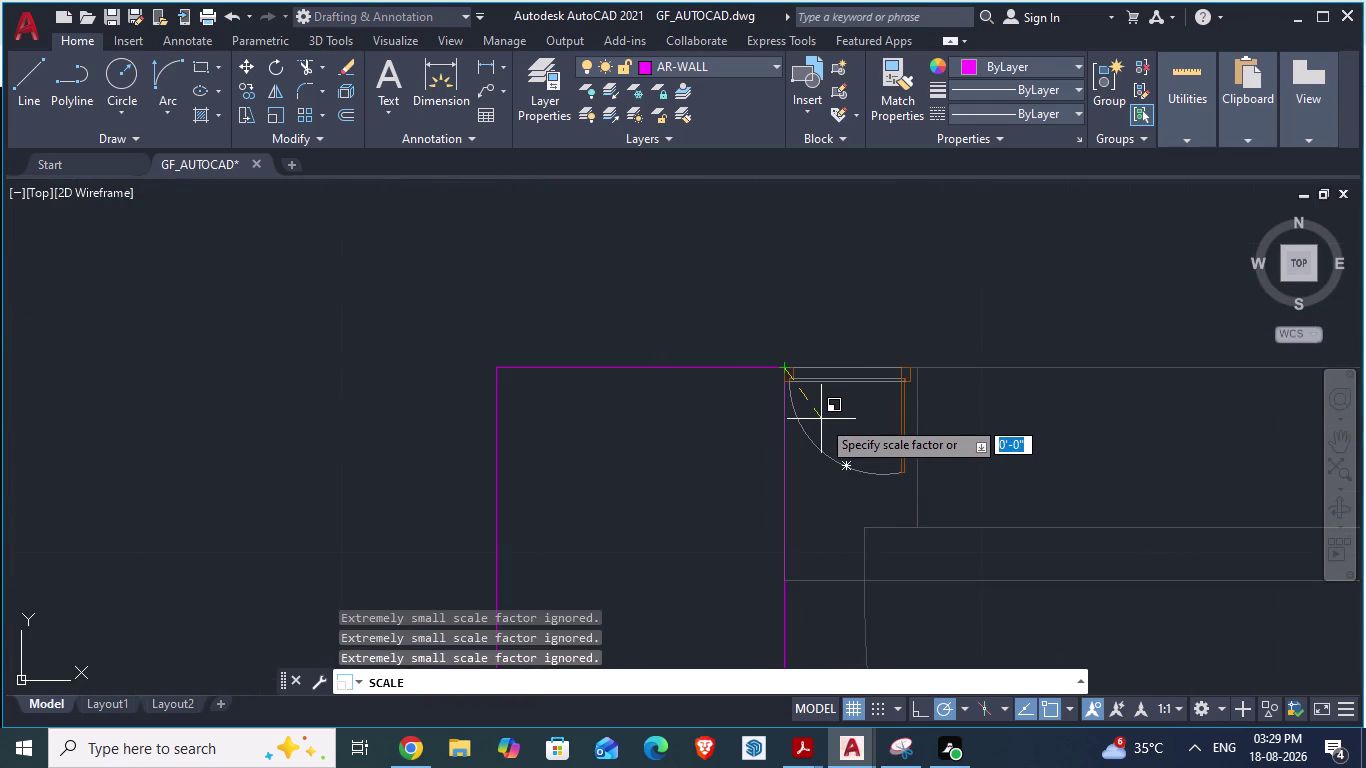
key(r)
key(Return)
scroll(down, 3)
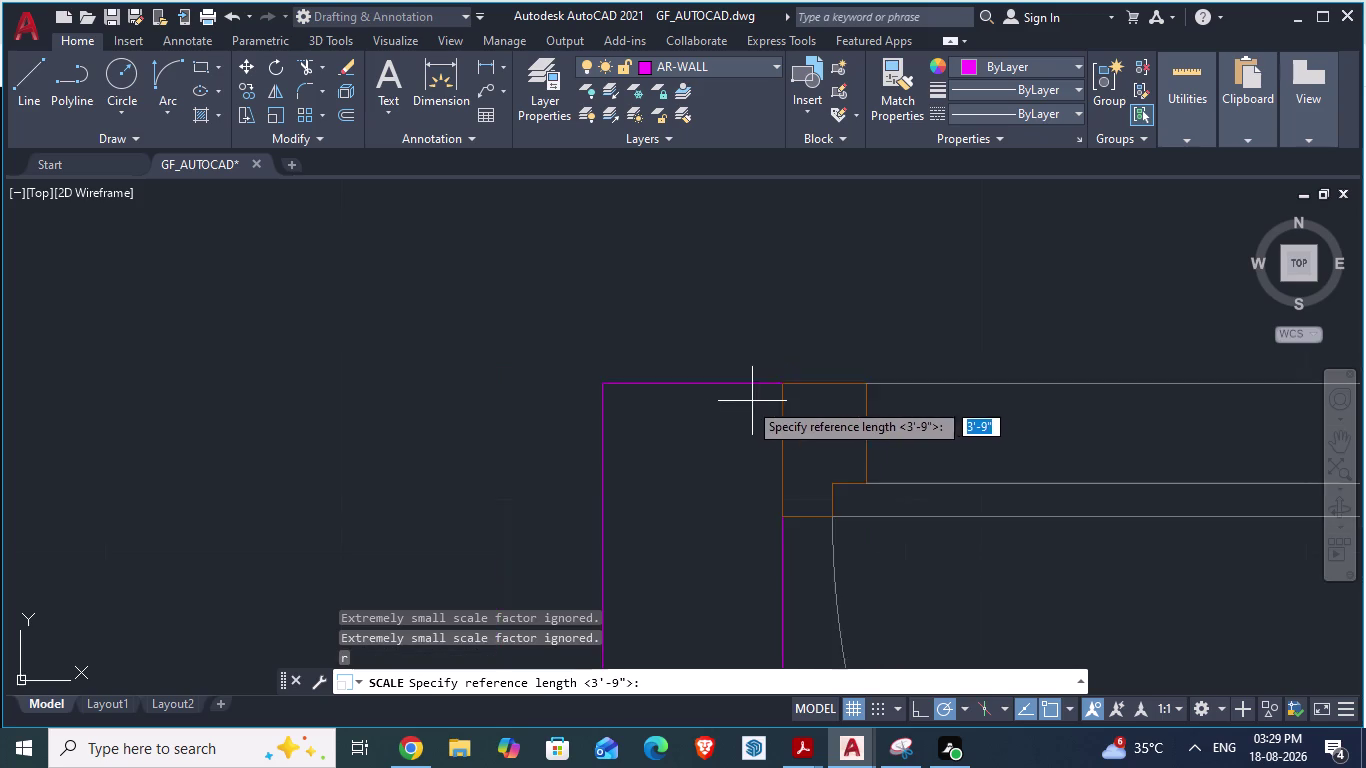
scroll(down, 3)
scroll(up, 3)
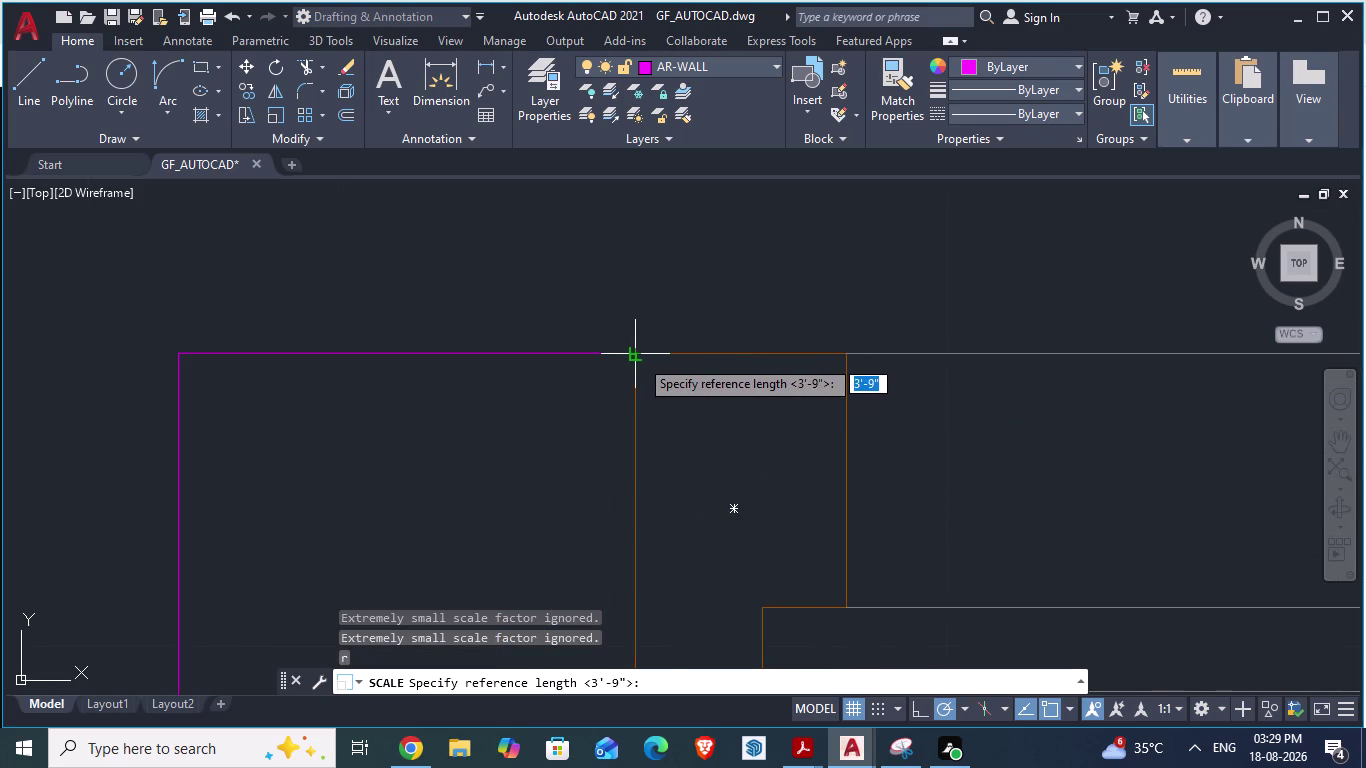
Pick the door's current width as reference, then snap the new length to the wall corner.
click(638, 358)
scroll(down, 3)
scroll(down, 3)
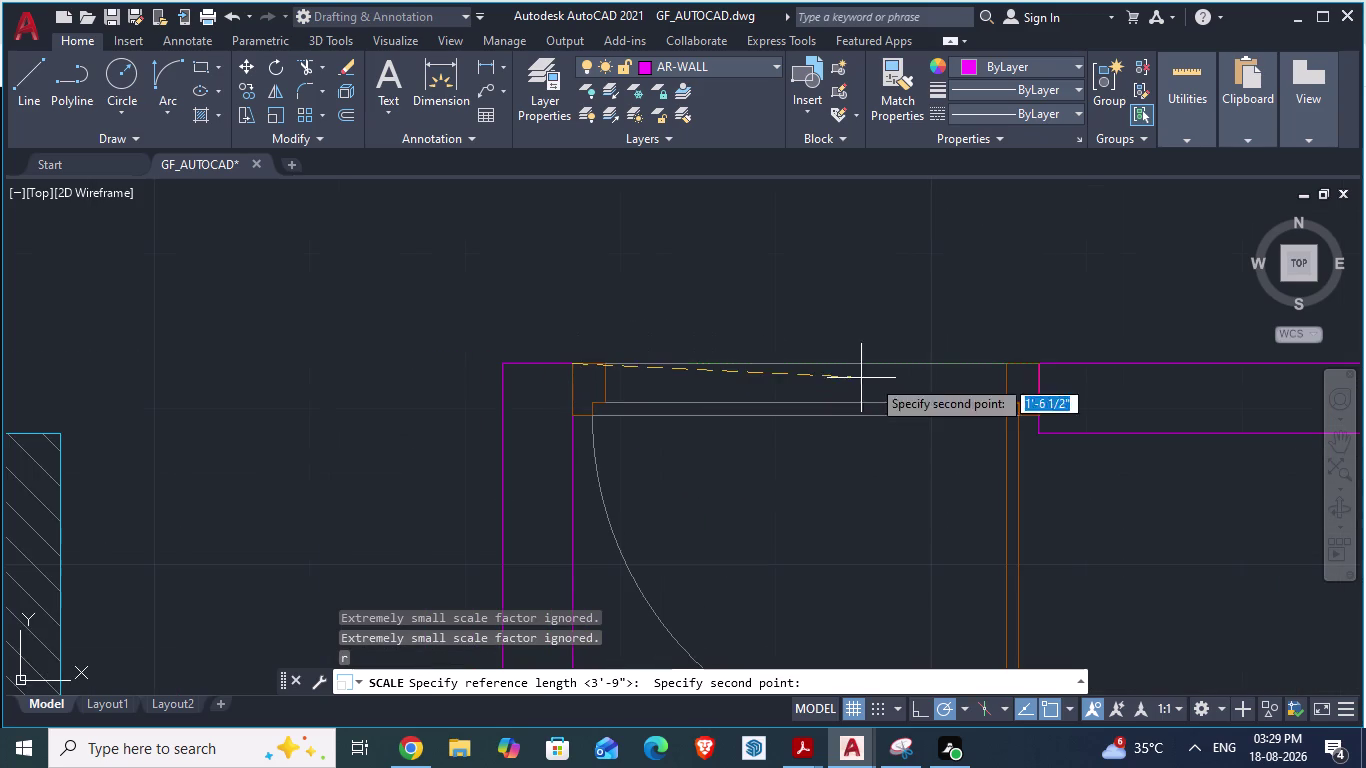
scroll(up, 3)
scroll(up, 3)
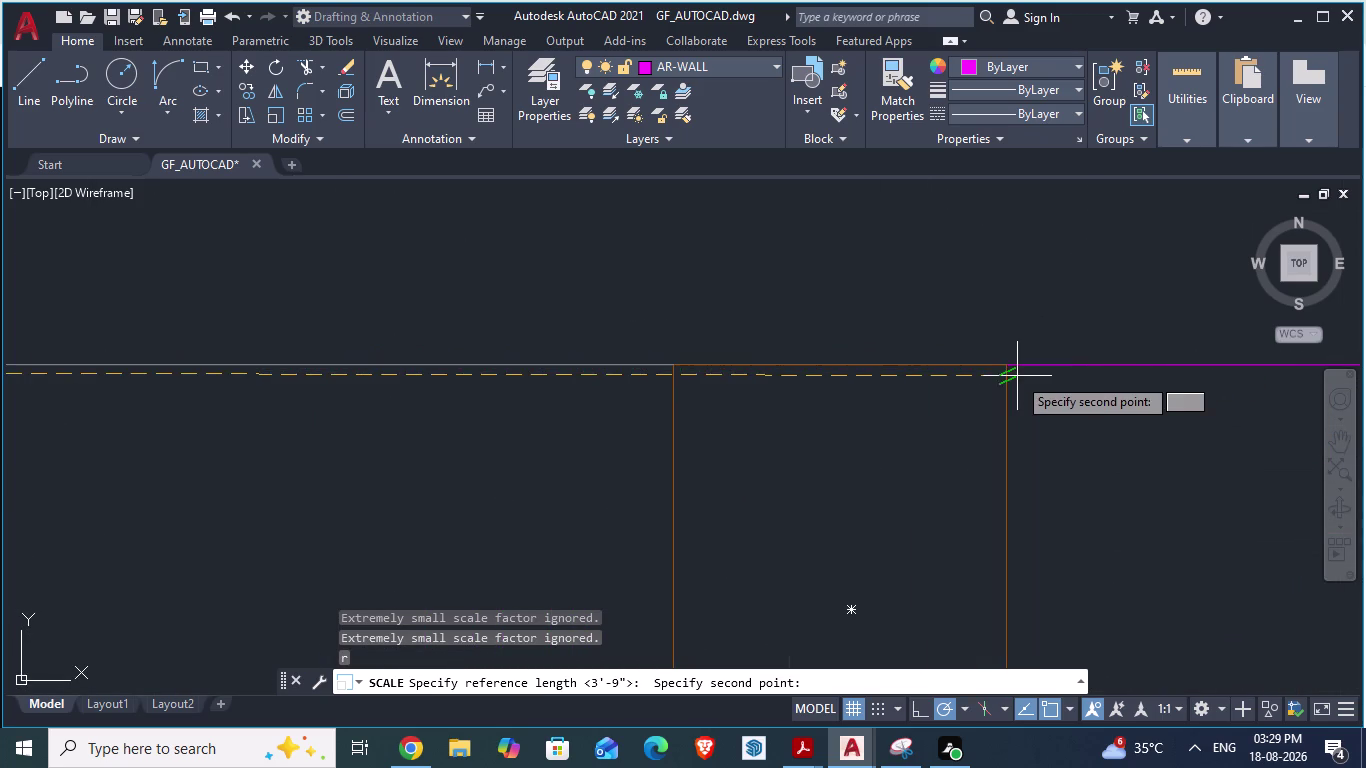
scroll(up, 3)
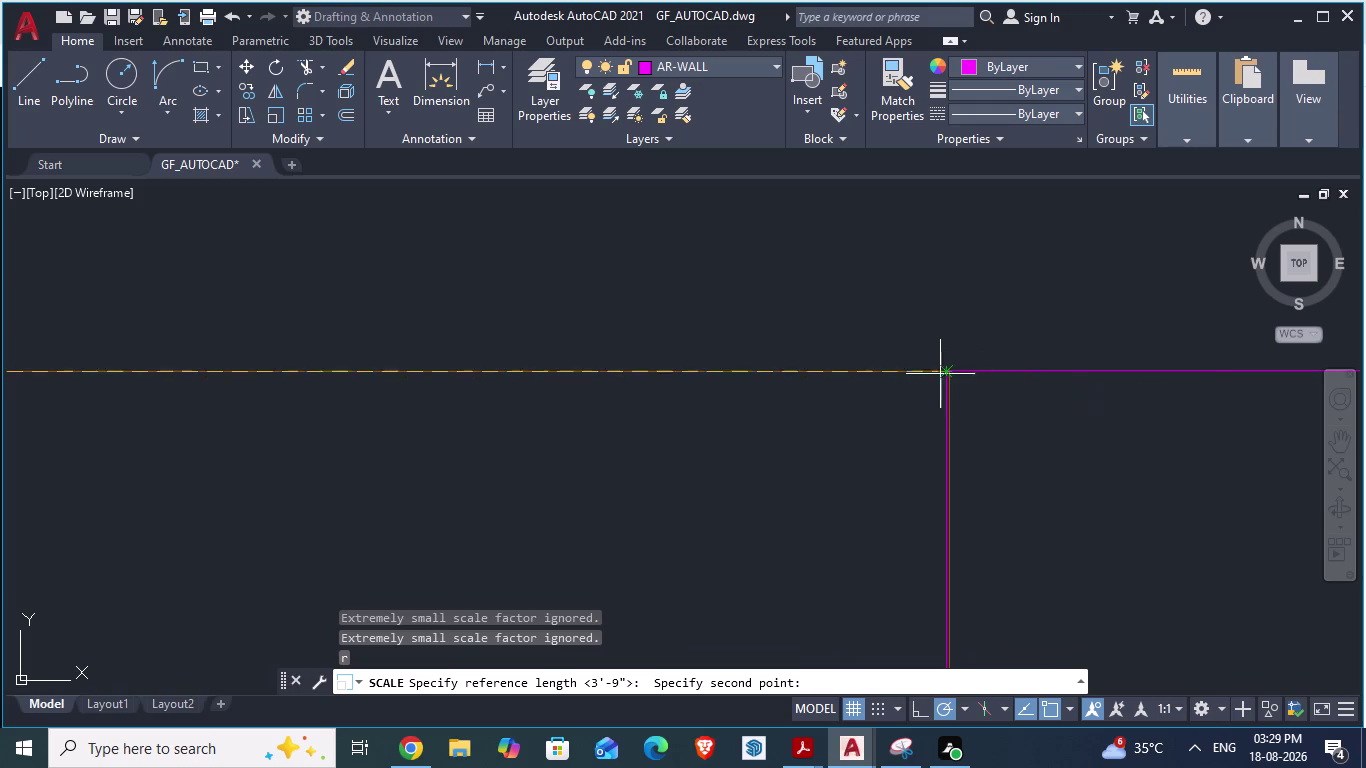
scroll(up, 3)
click(908, 373)
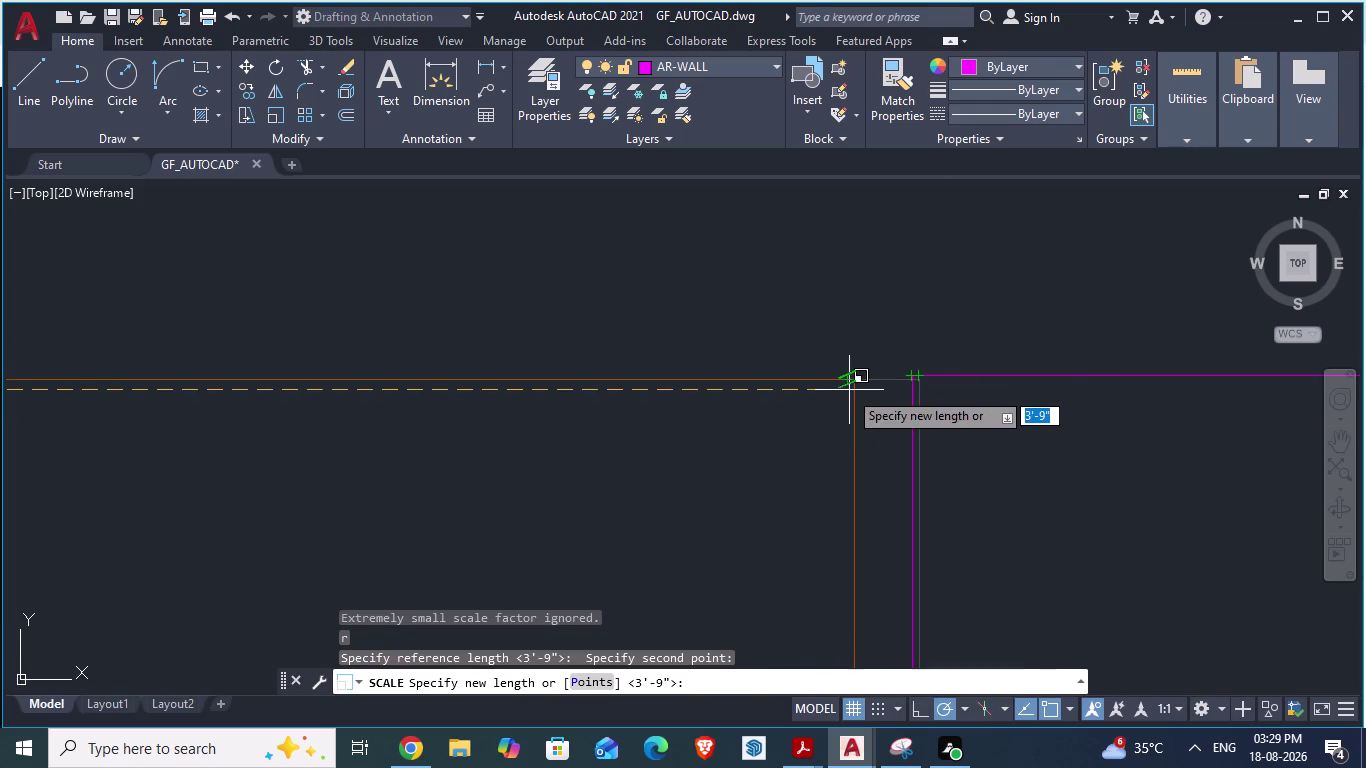
scroll(up, 3)
scroll(up, 3)
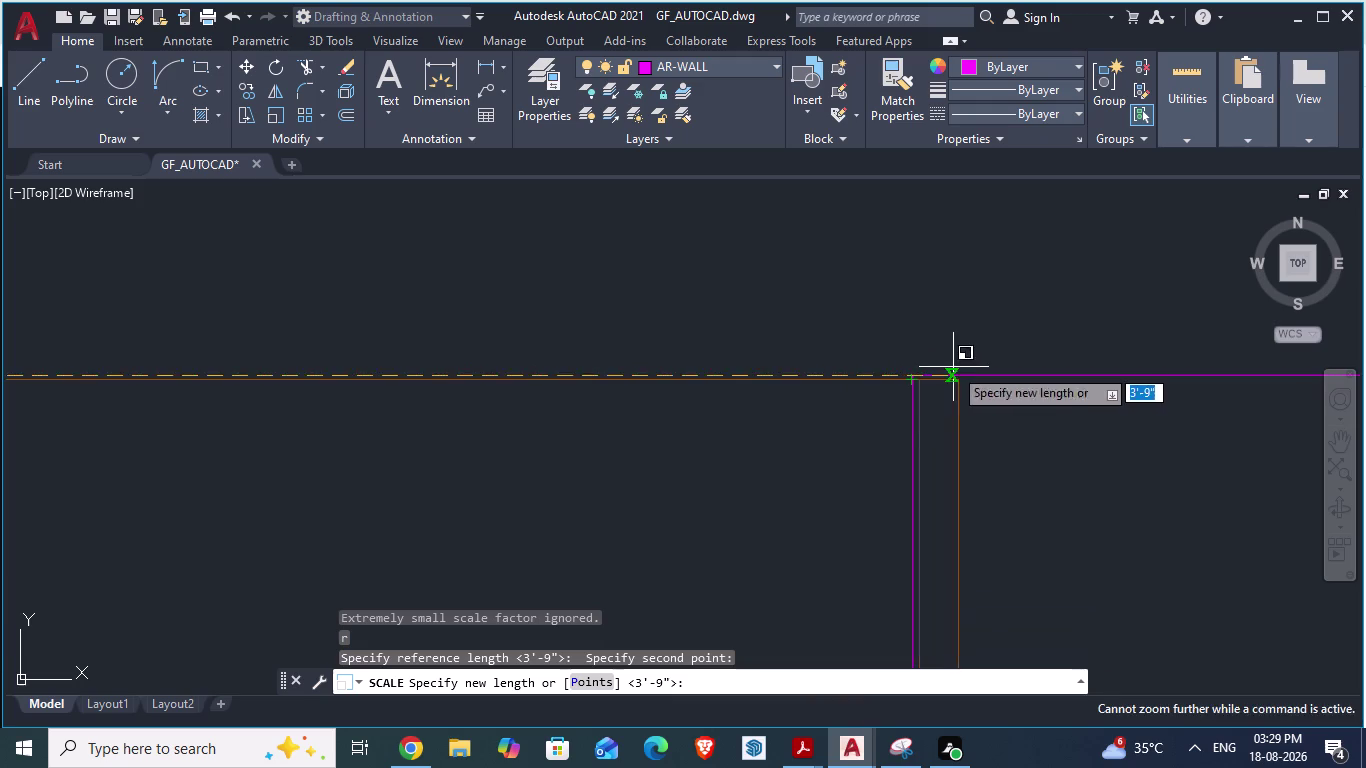
scroll(up, 3)
click(910, 374)
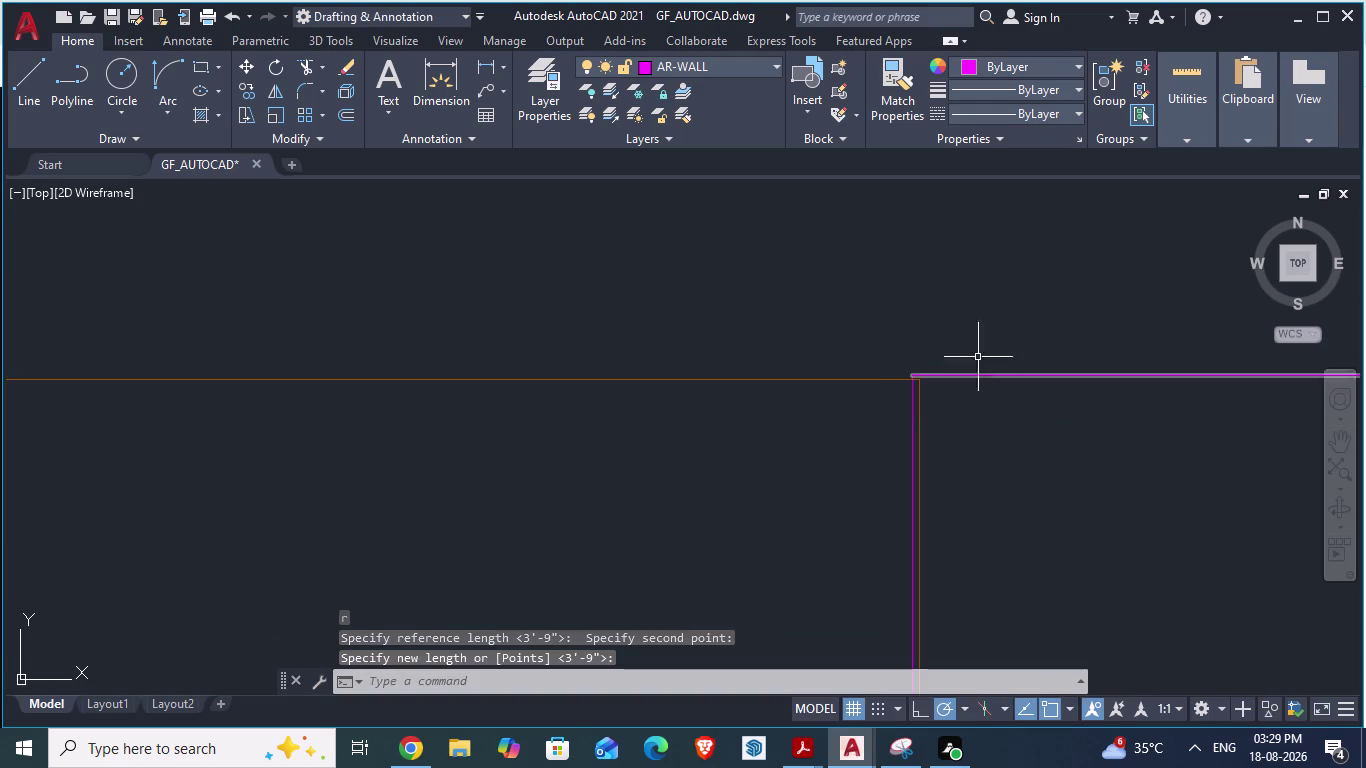
scroll(down, 3)
scroll(down, 3)
scroll(down, 3)
scroll(down, 3)
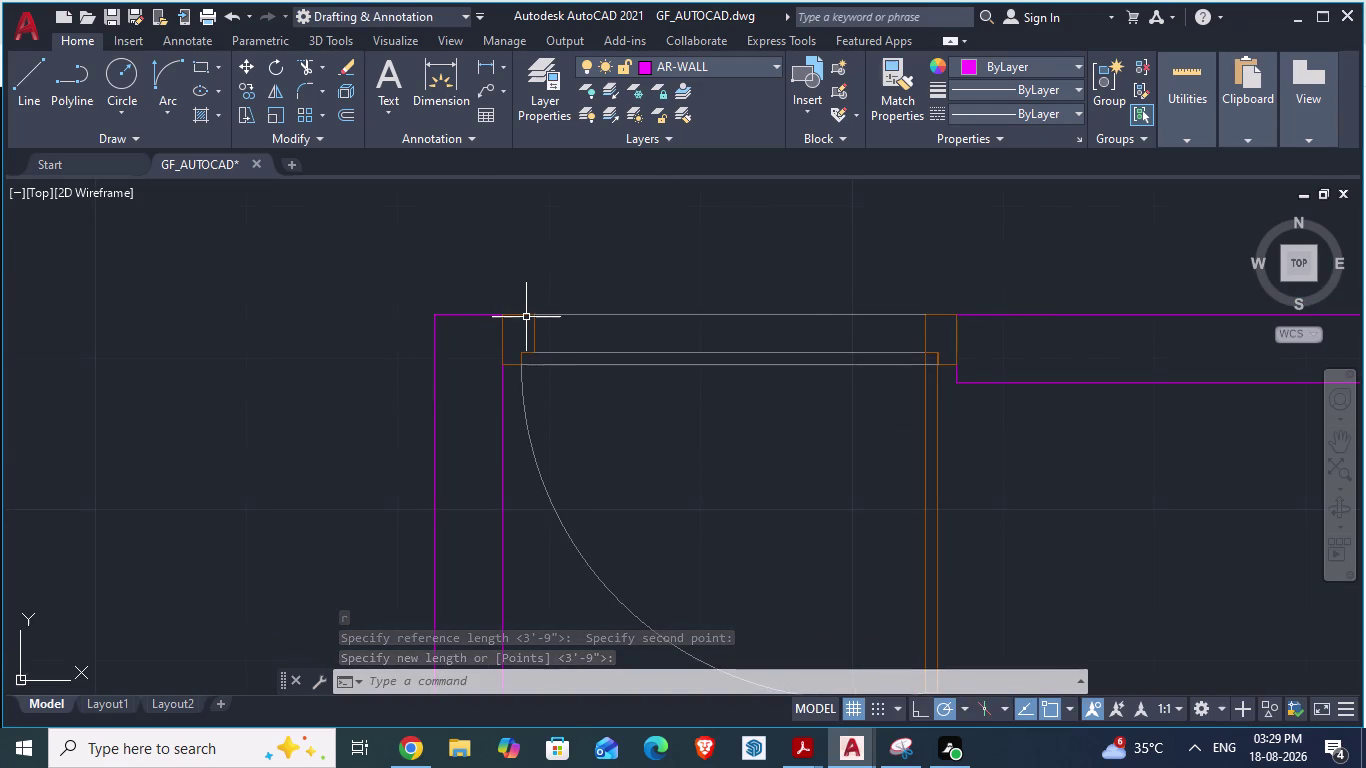
key(Return)
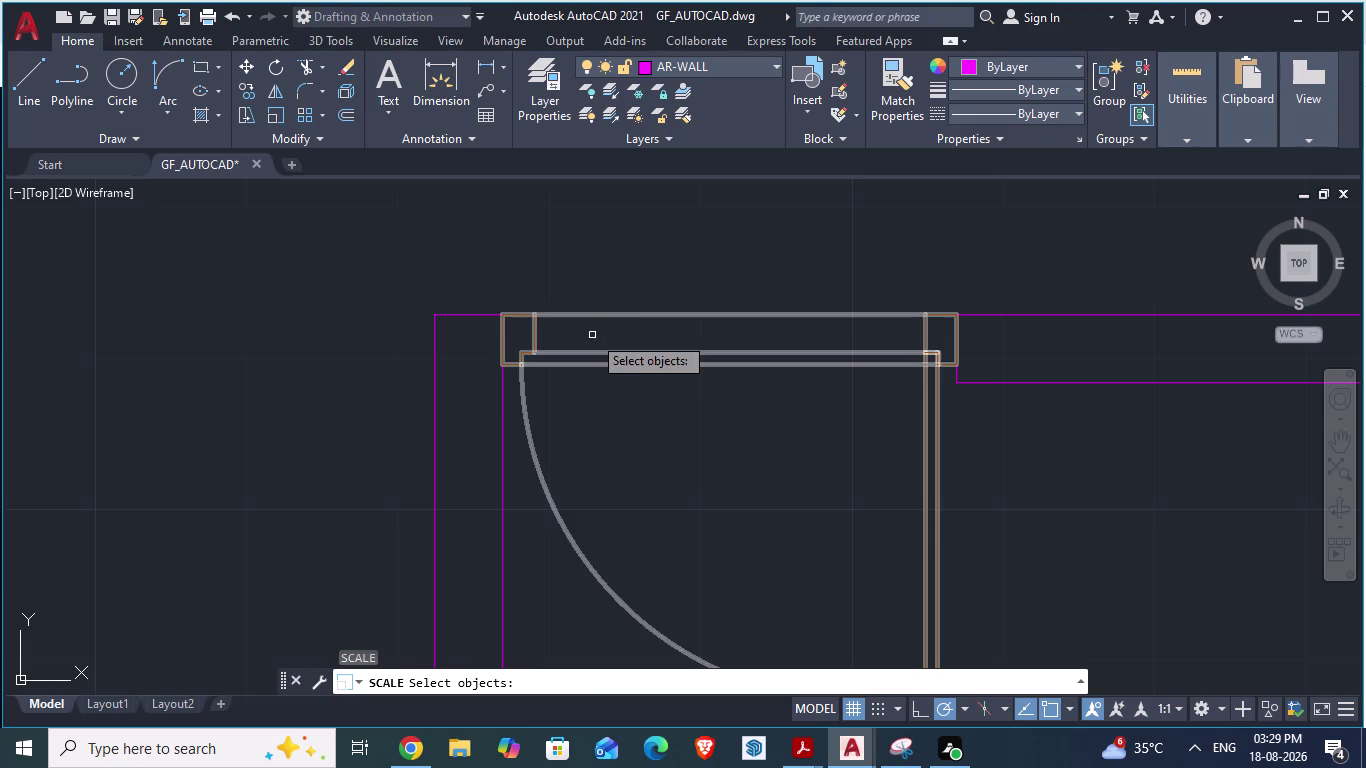
Select the door and scale it from its top-left corner with the Reference option.
click(592, 334)
key(Escape)
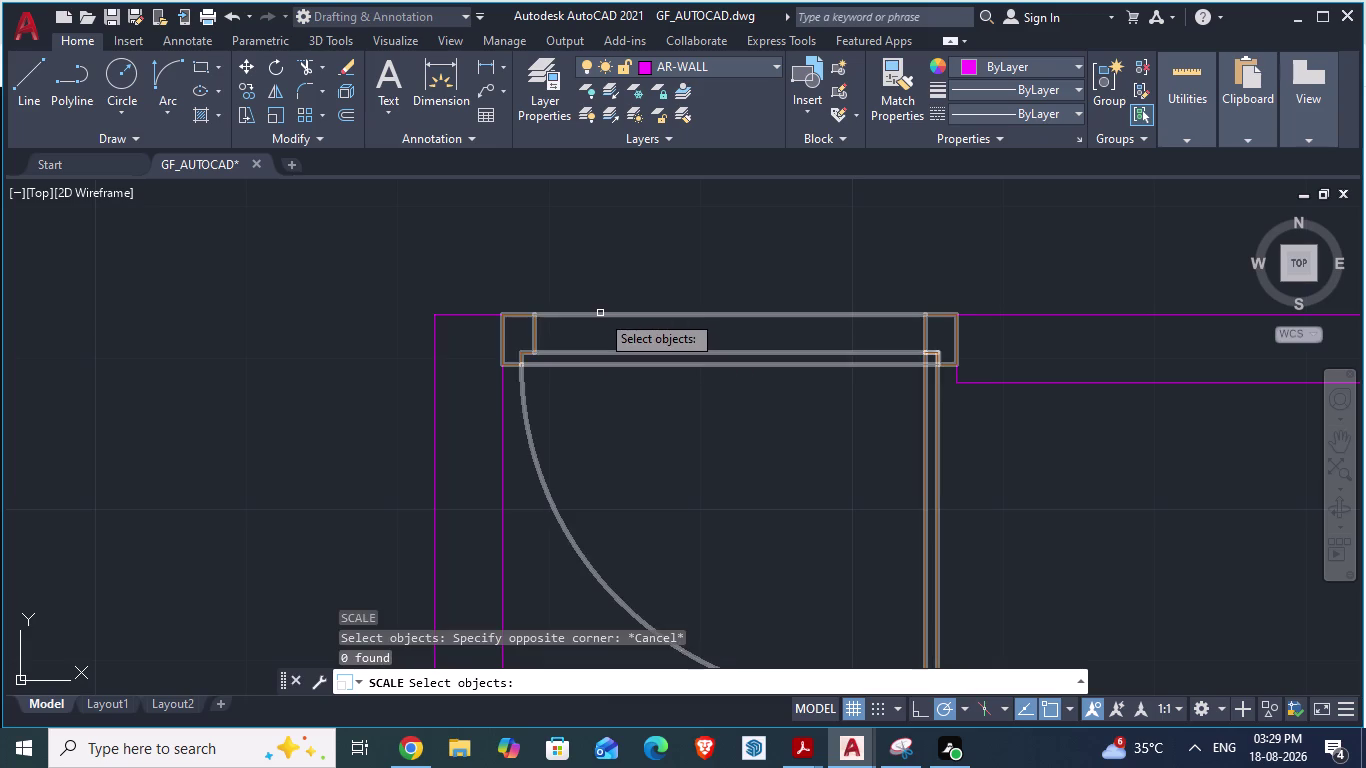
click(599, 316)
text(sca)
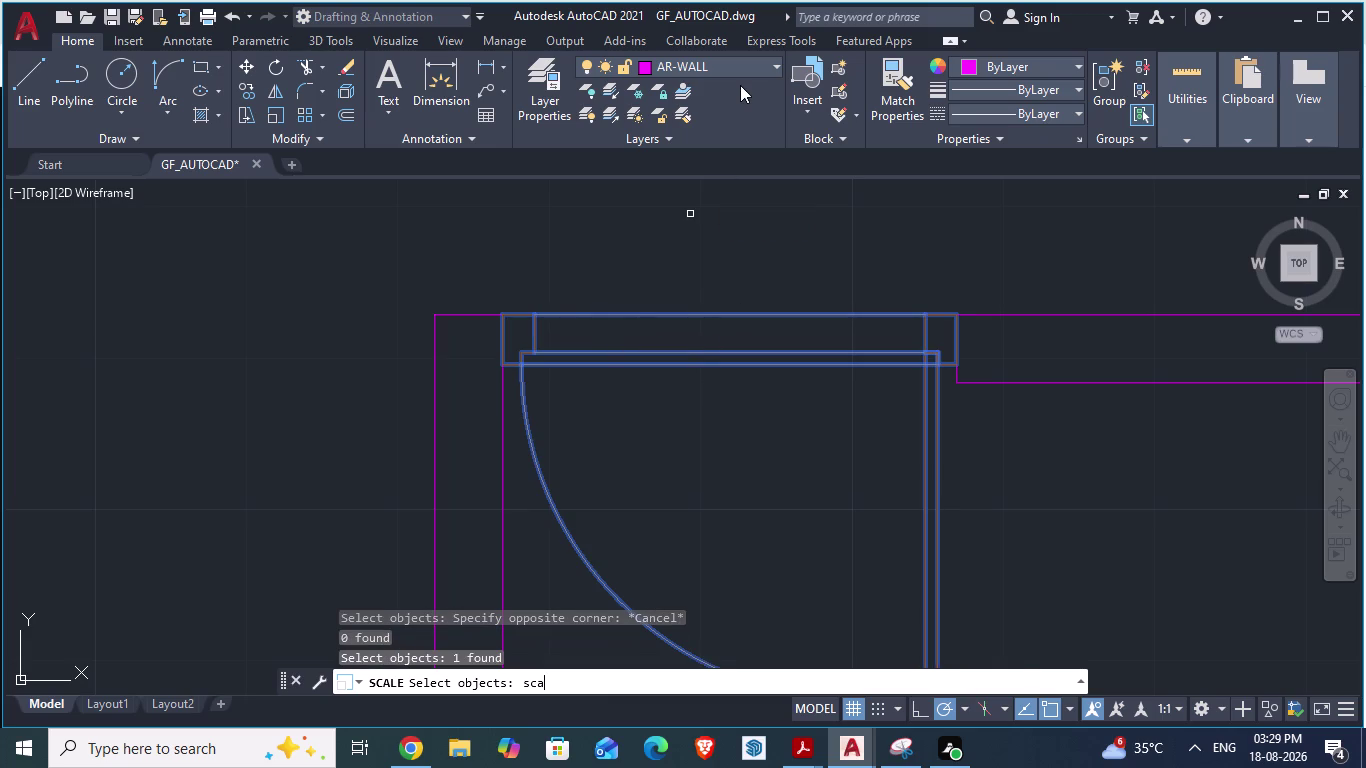
text(')
key(Return)
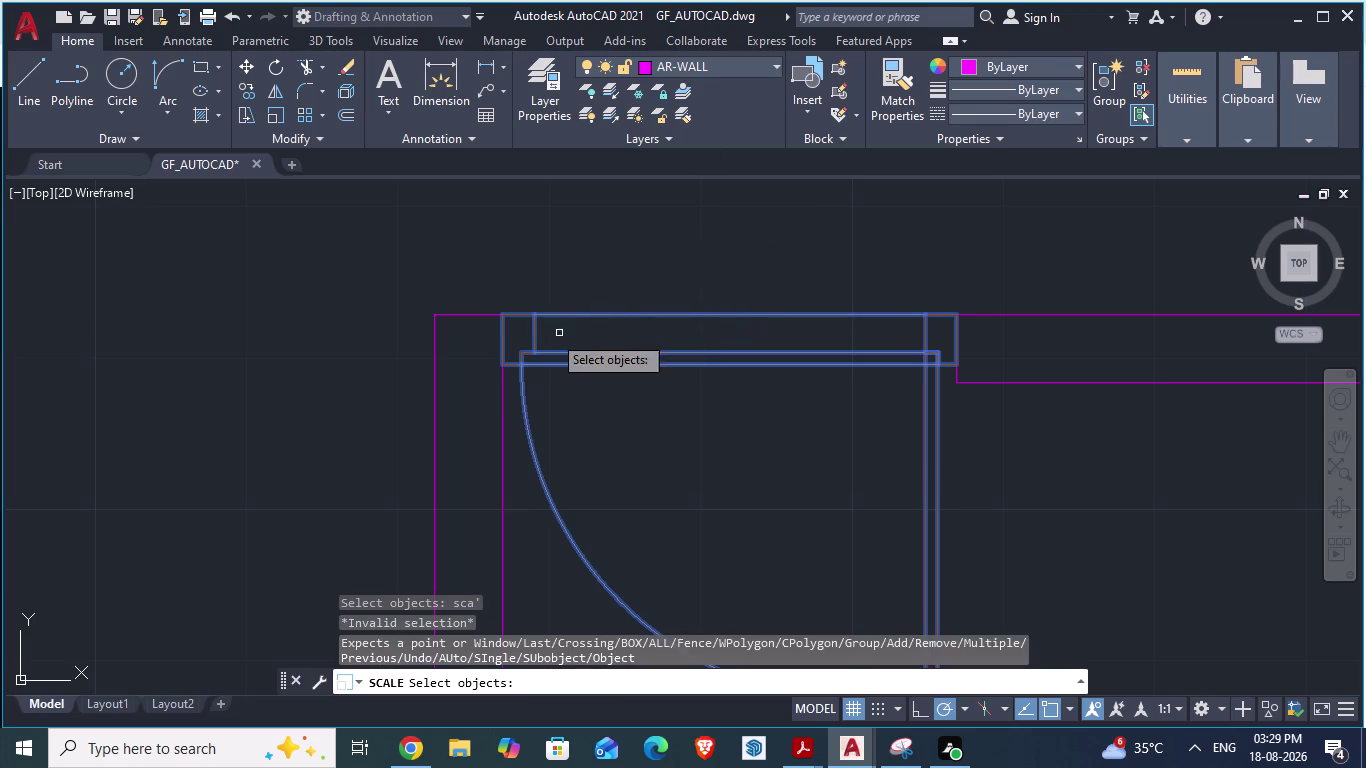
click(502, 317)
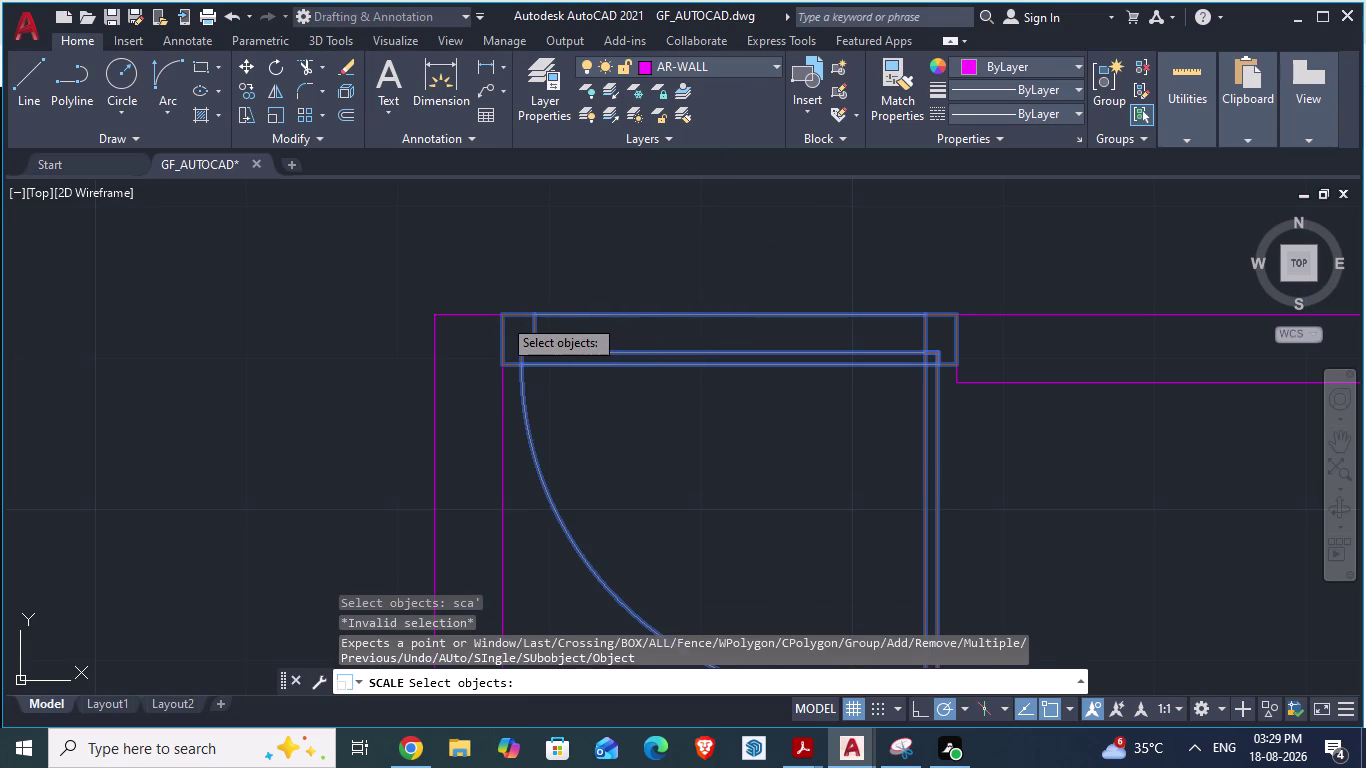
key(Return)
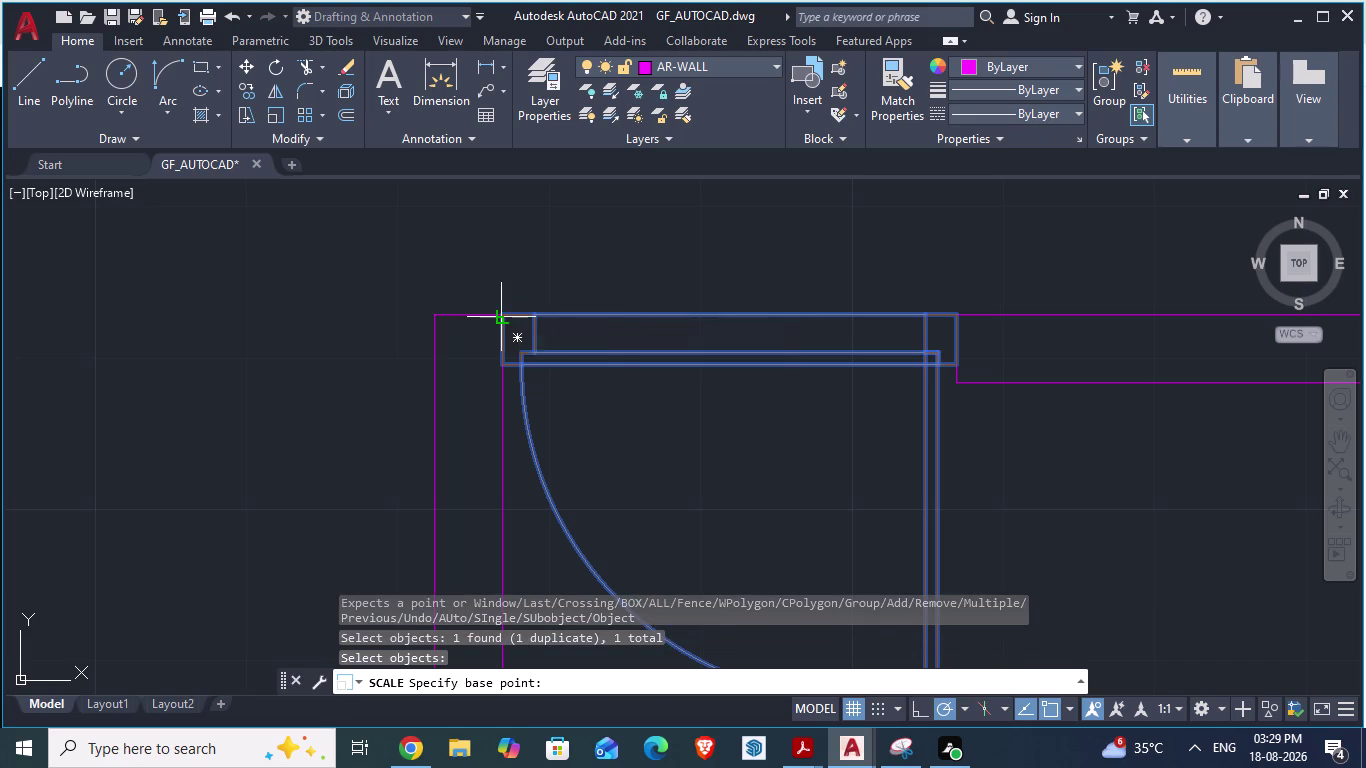
scroll(up, 3)
click(476, 346)
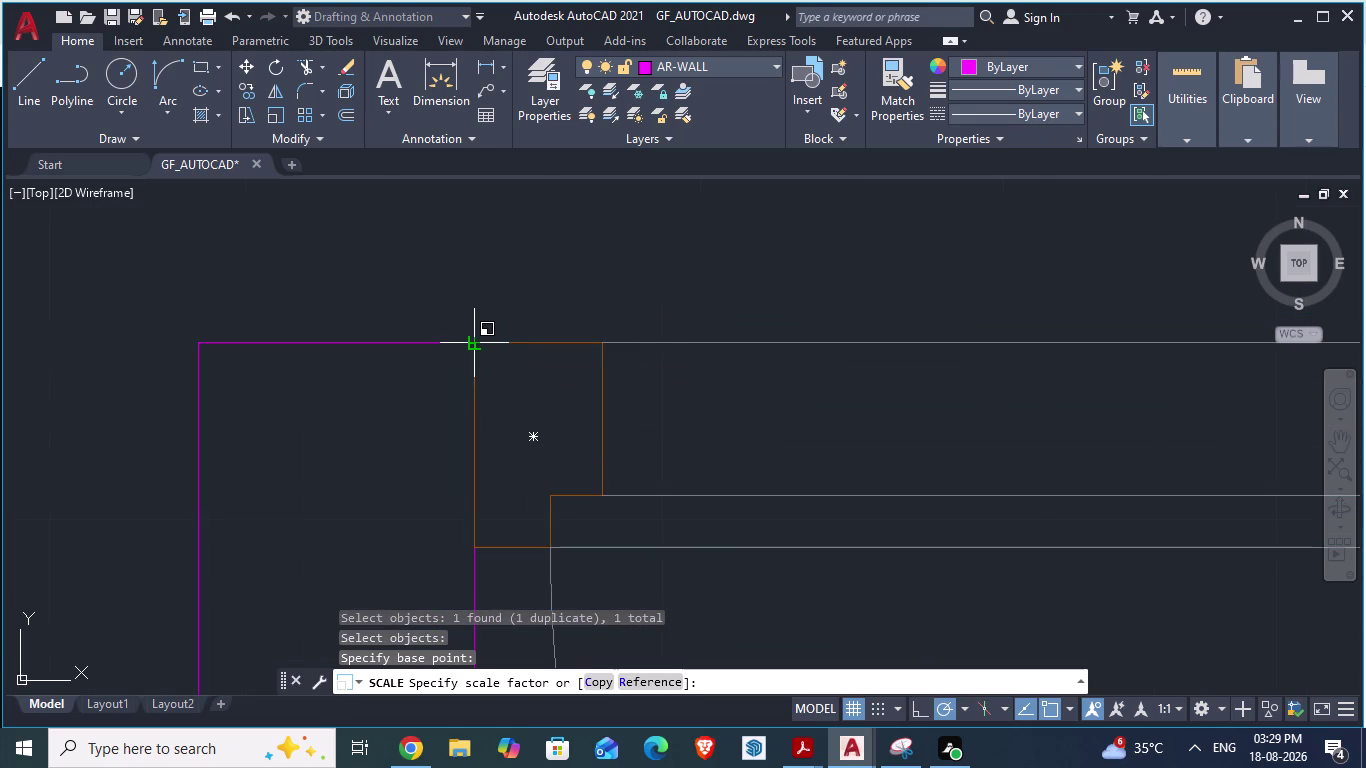
key(r)
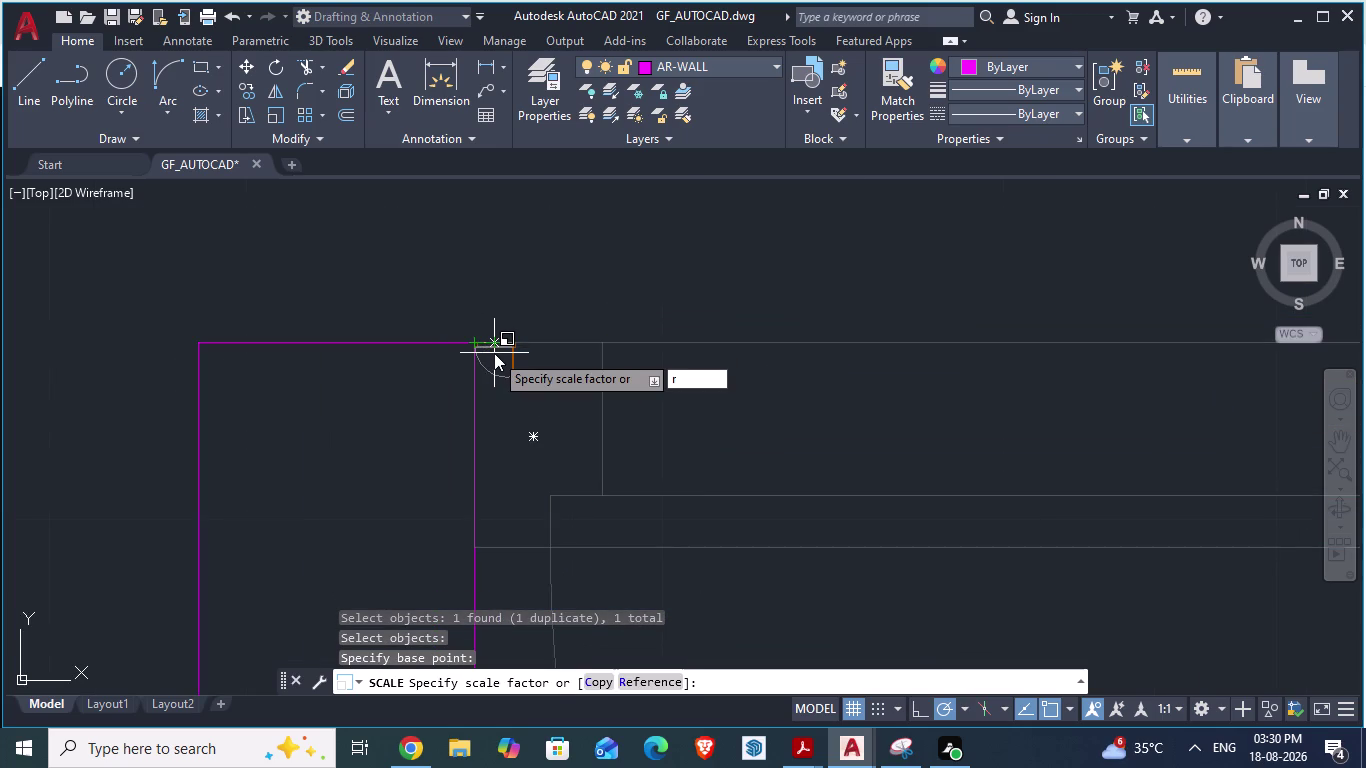
key(Return)
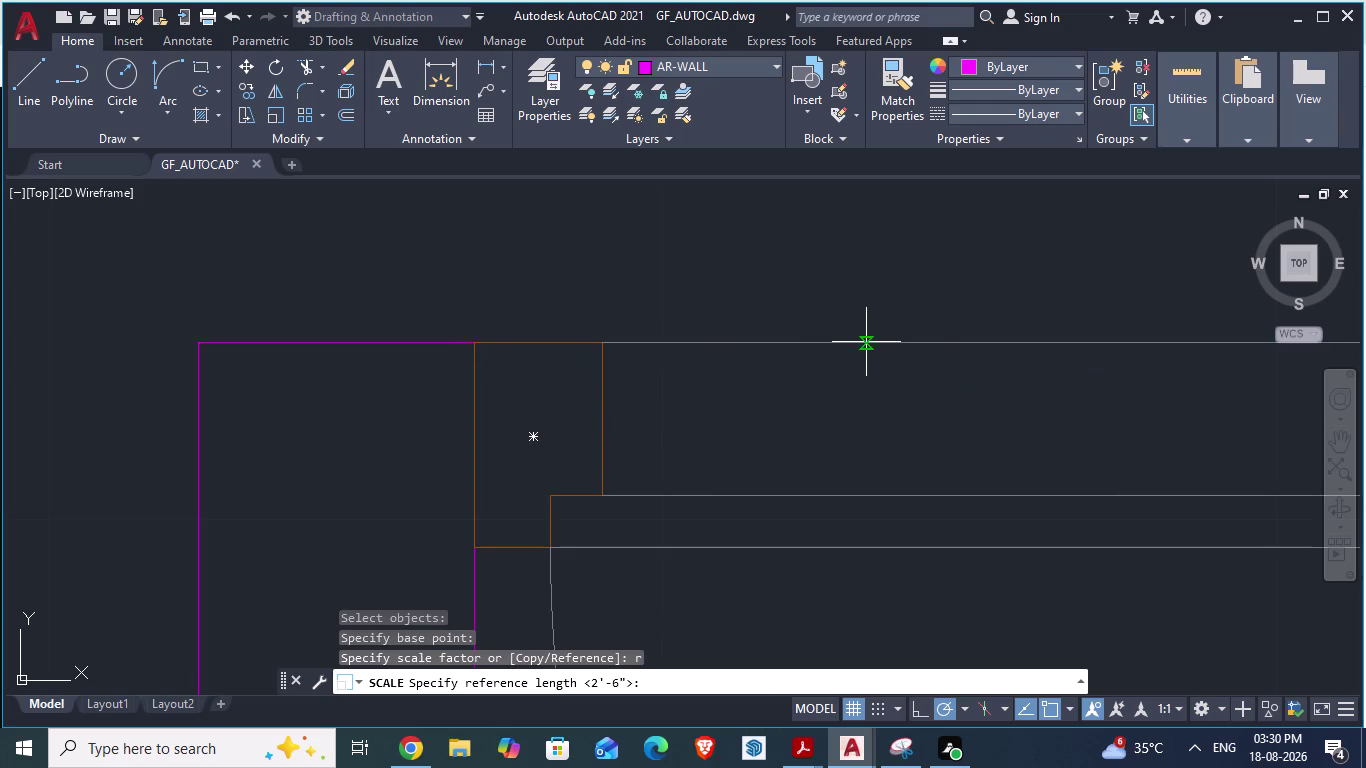
Pick the reference width points and snap the new width to the wall endpoint.
scroll(down, 3)
scroll(up, 3)
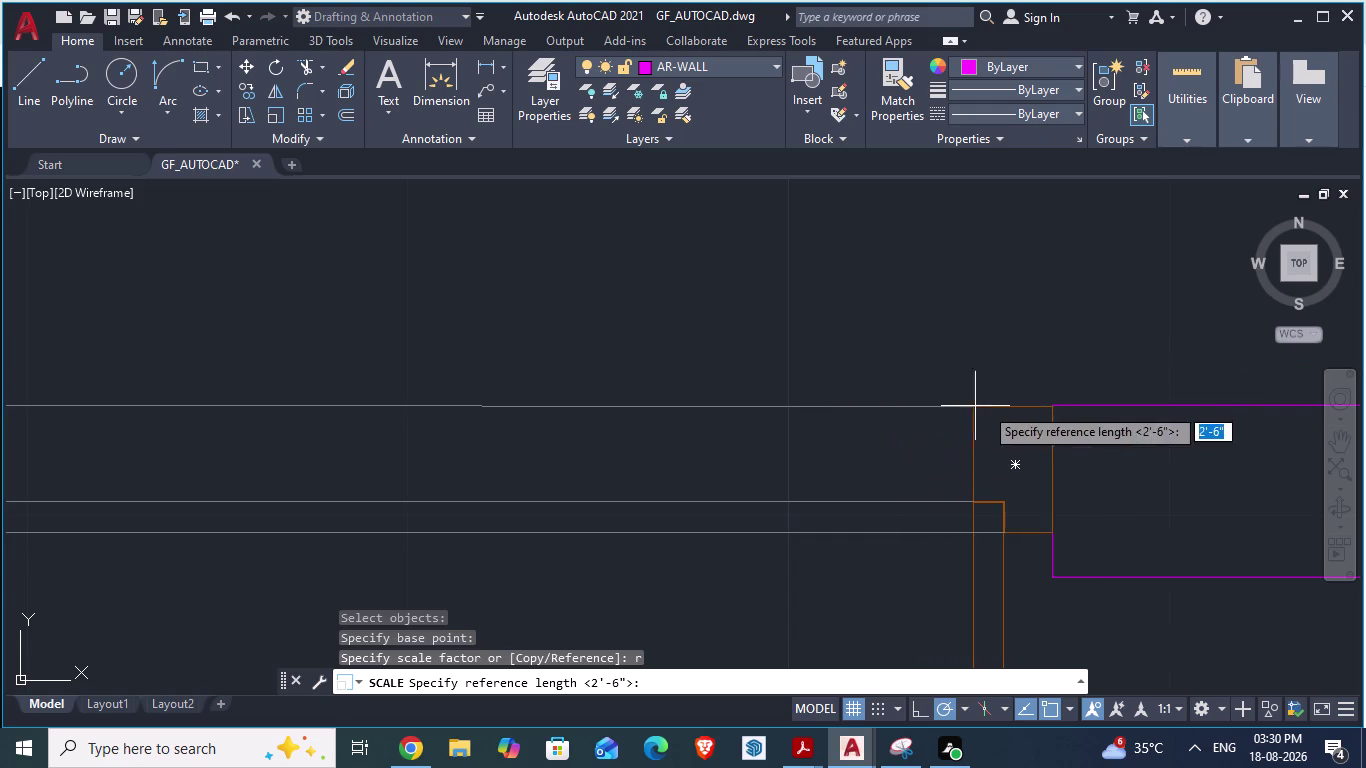
scroll(up, 3)
scroll(up, 3)
scroll(up, 3)
scroll(up, 3)
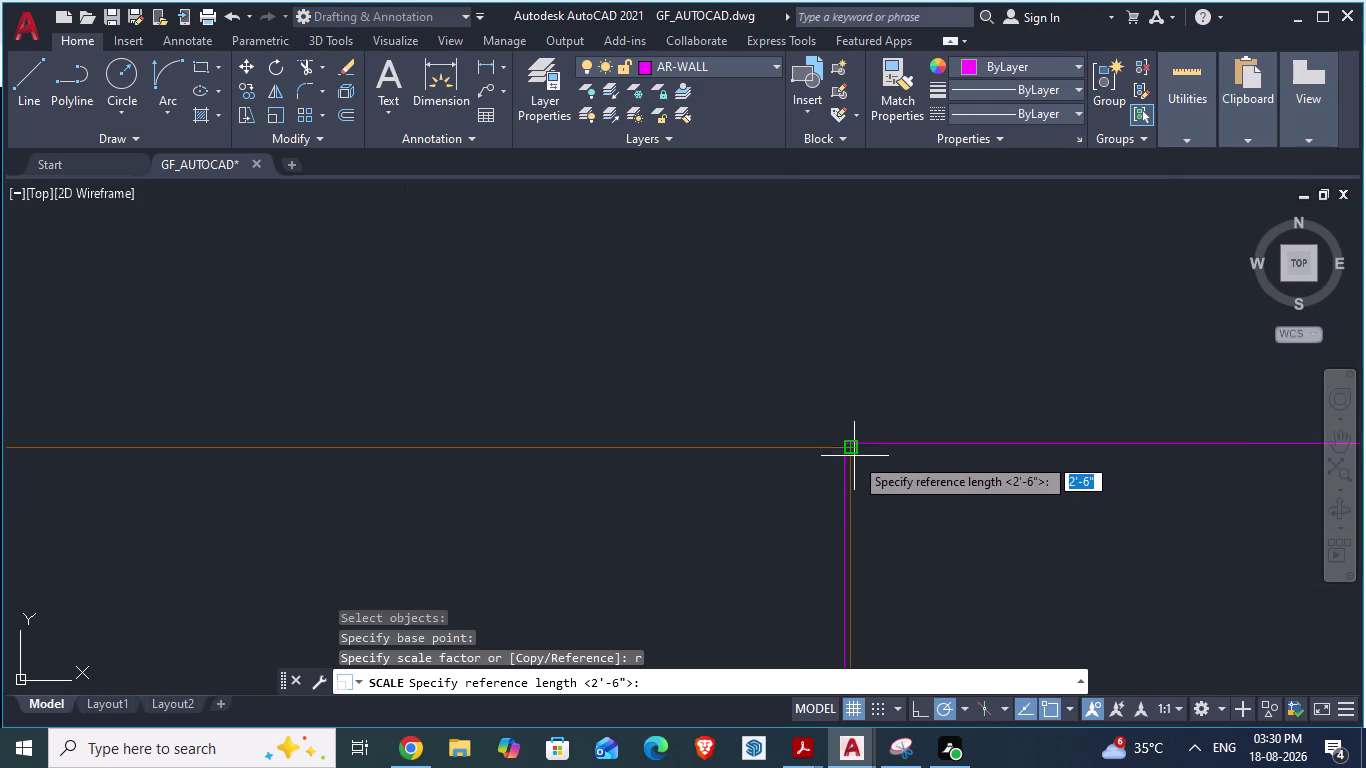
click(856, 450)
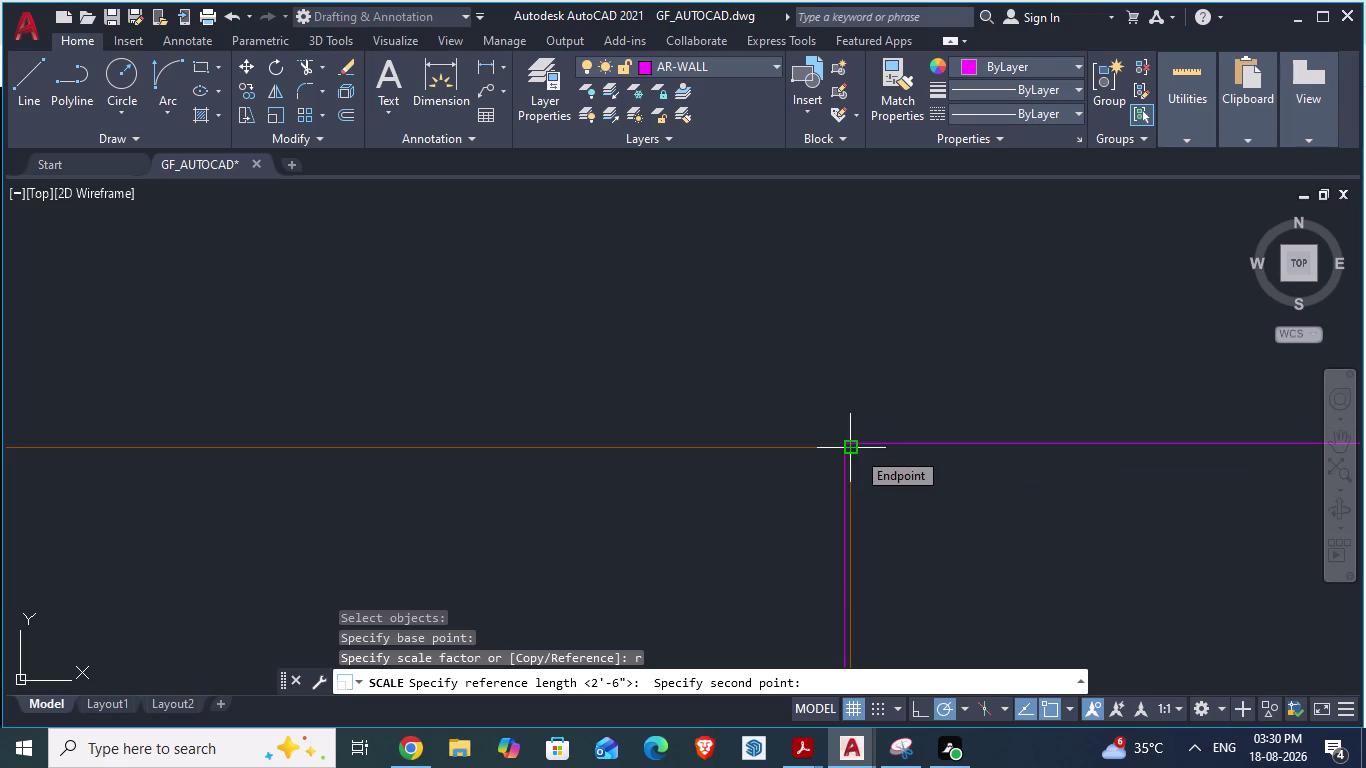
key(Return)
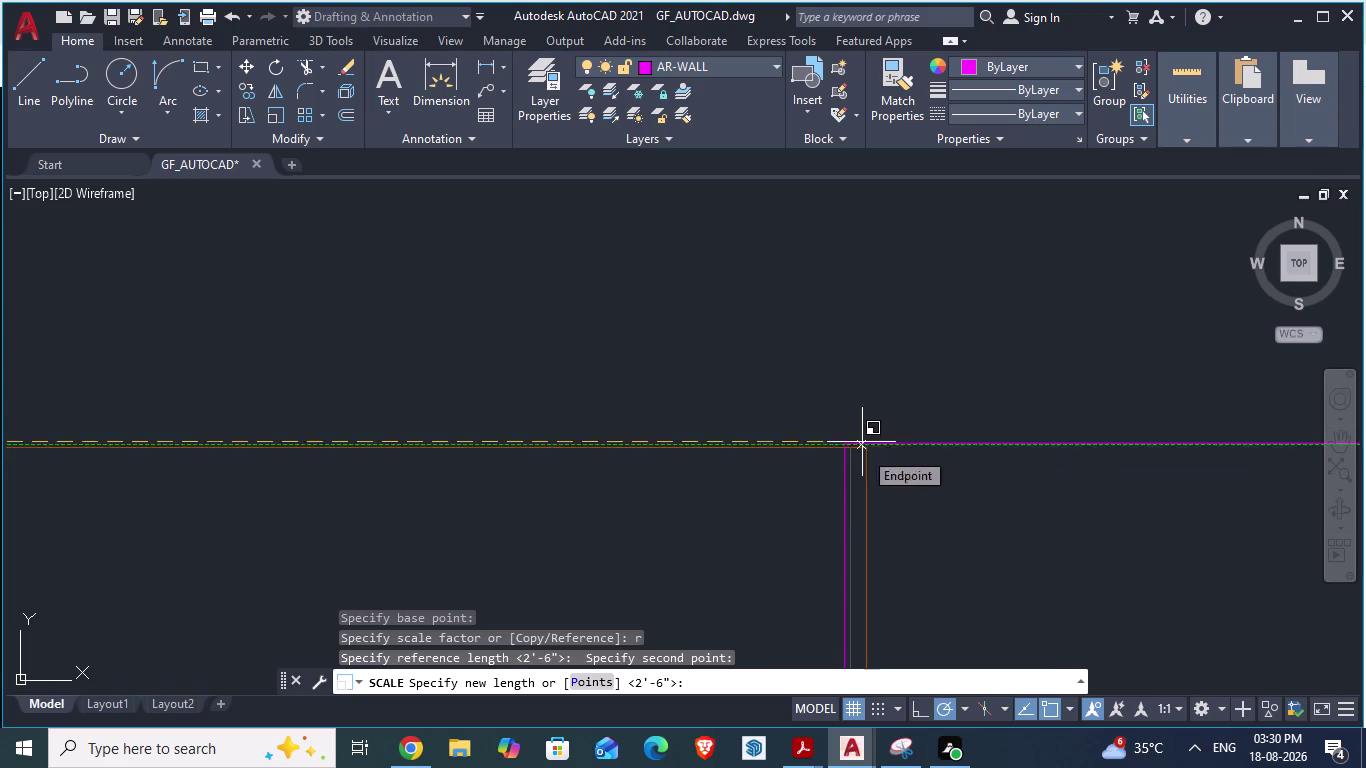
scroll(up, 3)
scroll(up, 3)
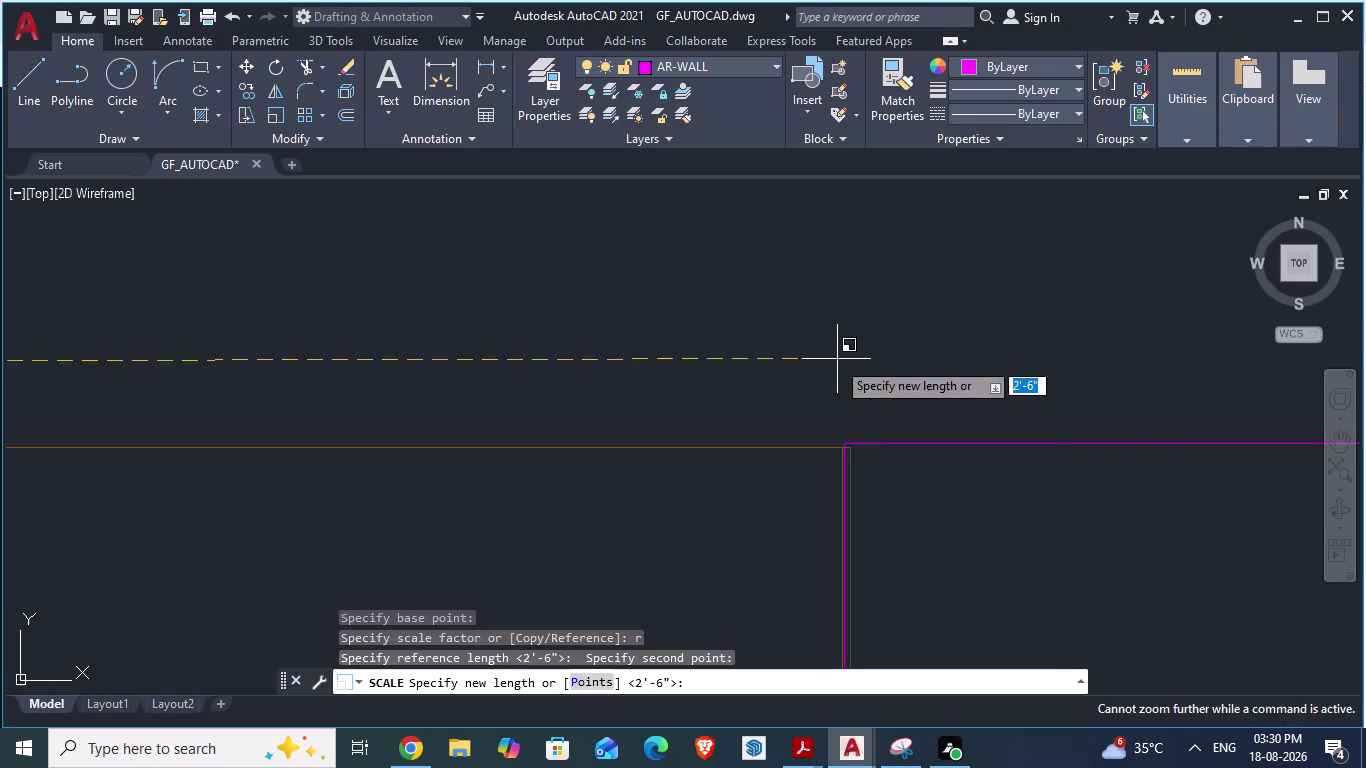
click(847, 443)
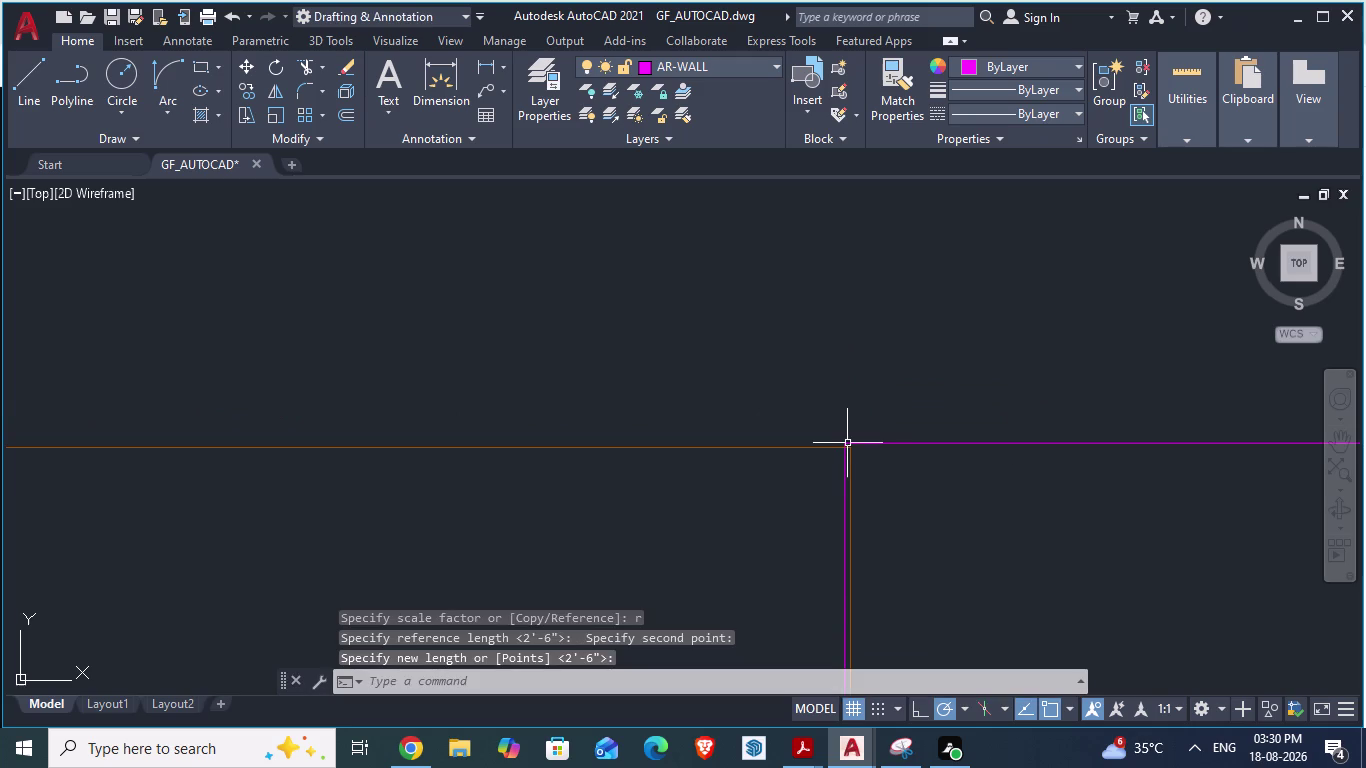
scroll(down, 3)
scroll(down, 3)
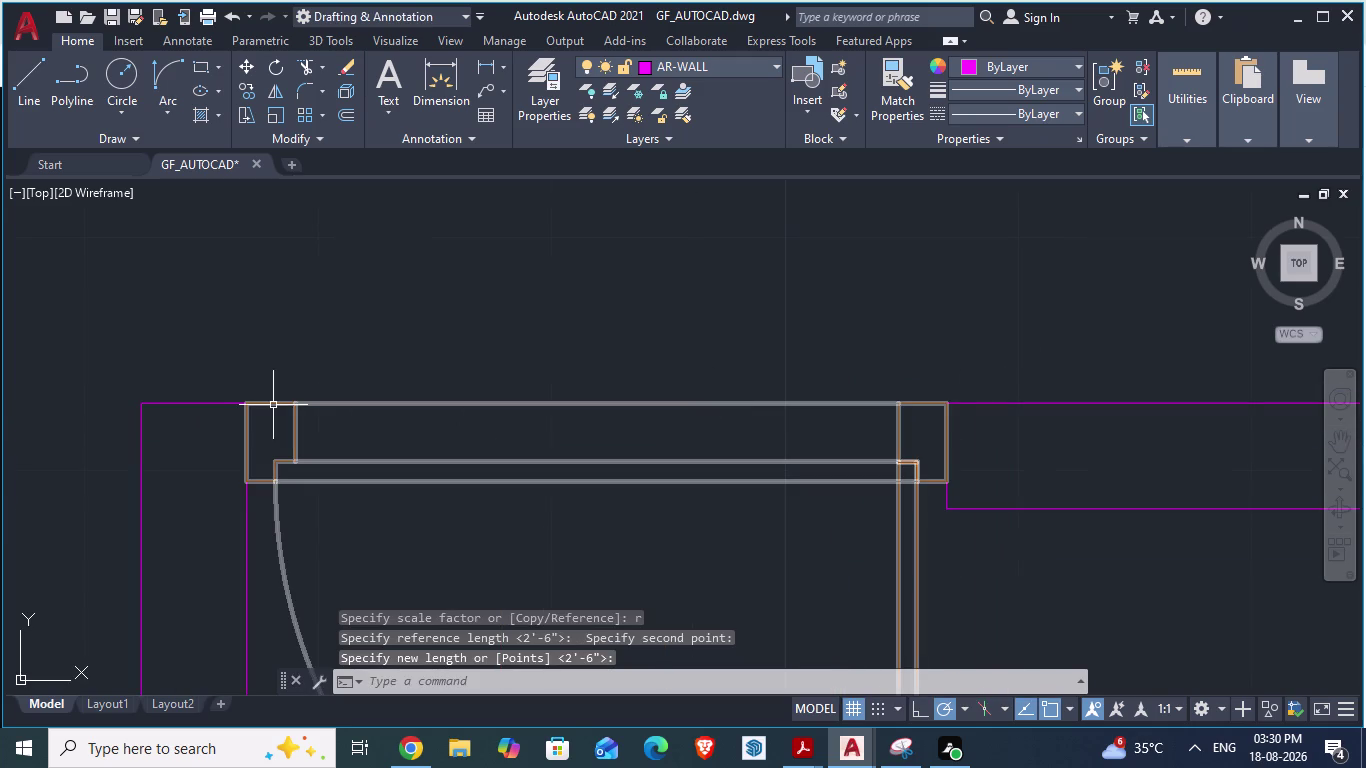
Select the resized door again after cancelling a stray selection window.
click(249, 407)
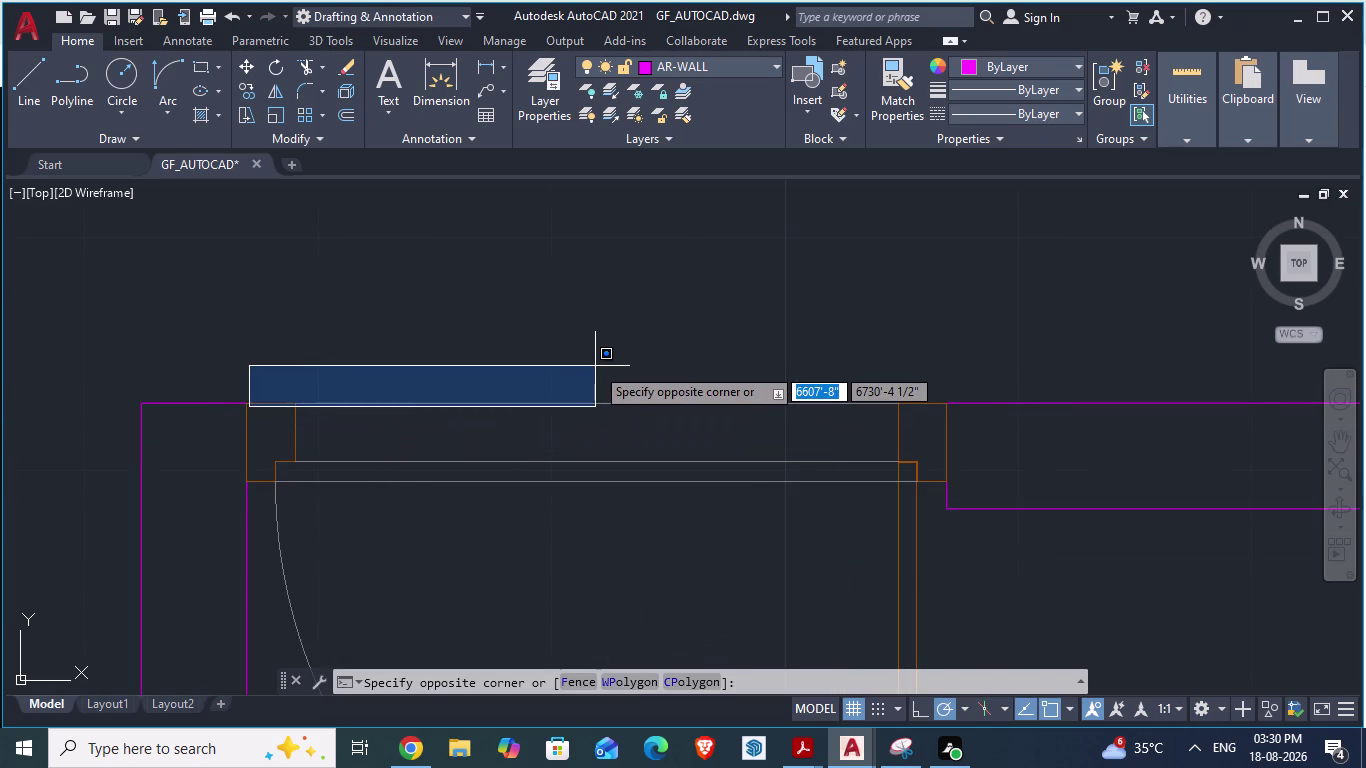
key(Escape)
click(526, 402)
text(s)
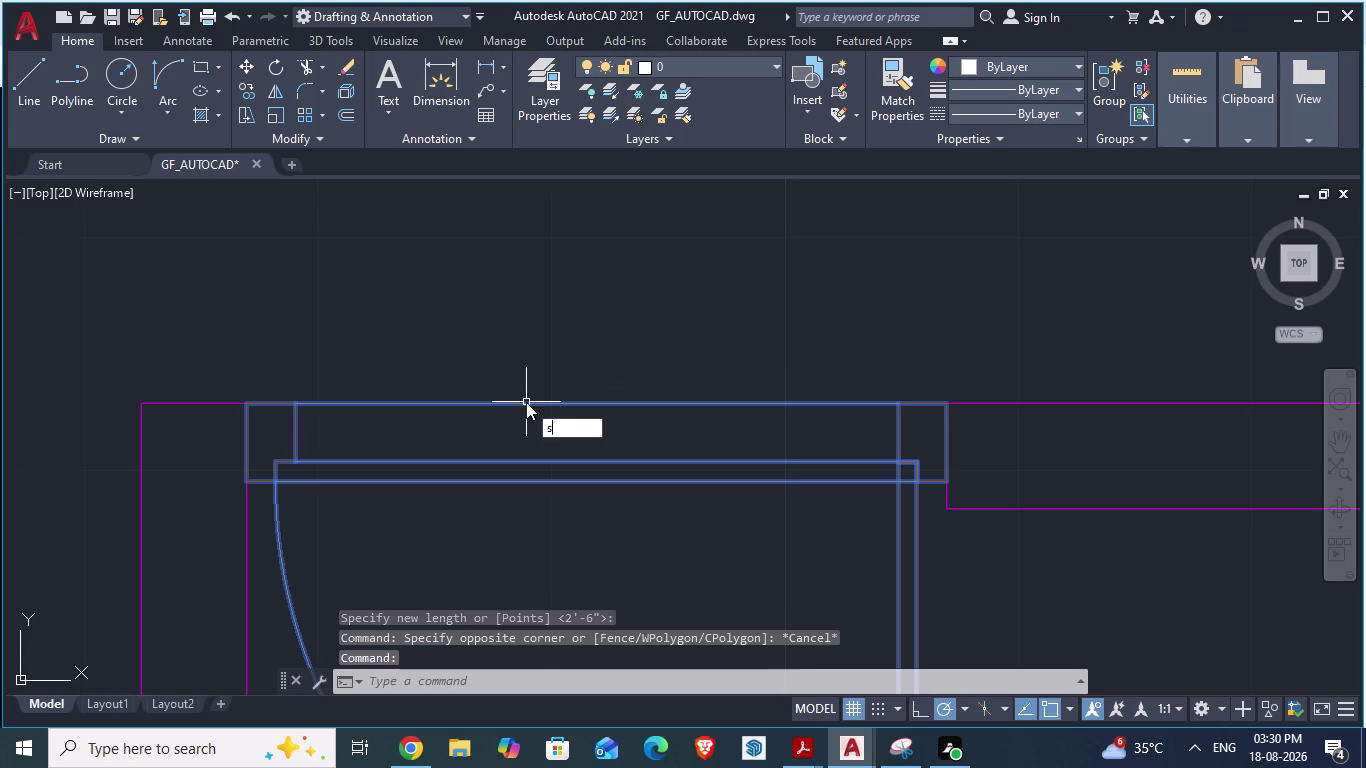
text(c)
key(Return)
scroll(down, 3)
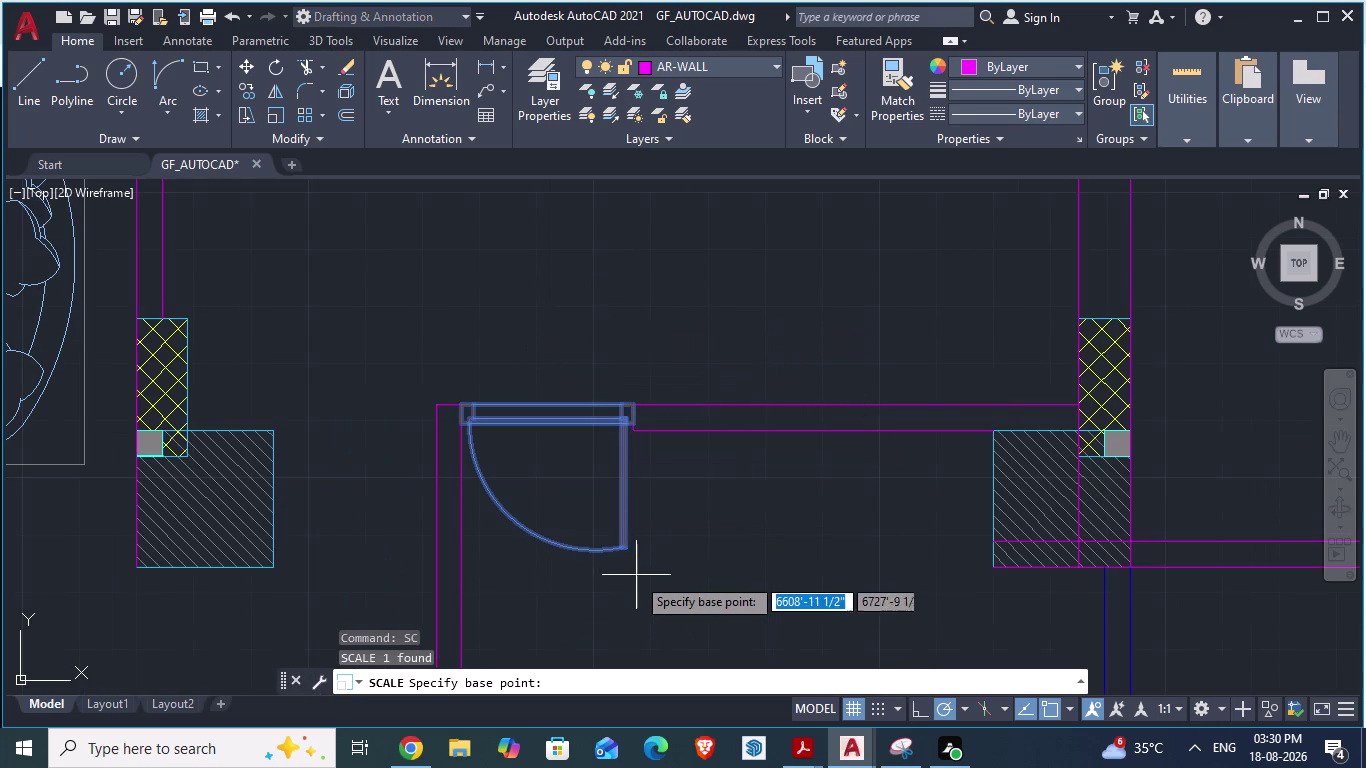
key(Return)
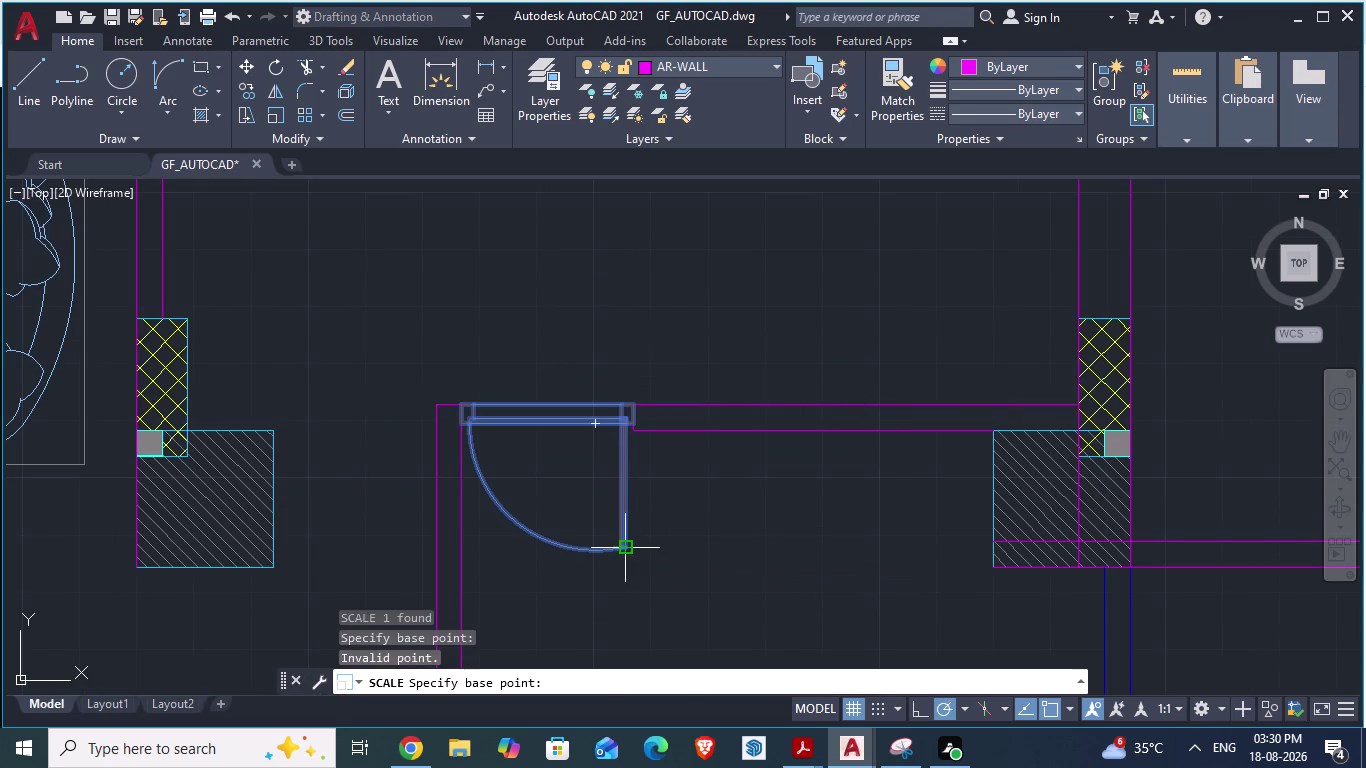
click(628, 548)
click(576, 520)
scroll(up, 3)
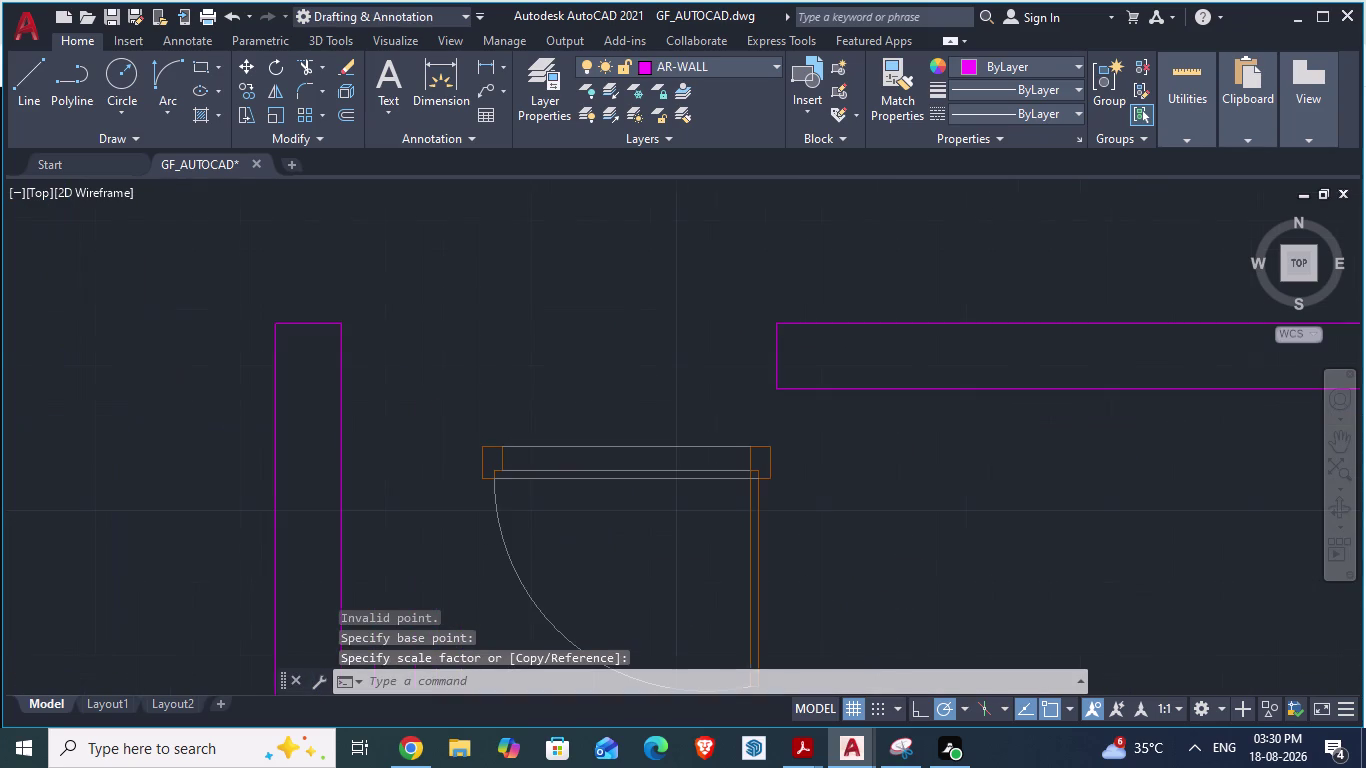
scroll(up, 3)
scroll(down, 3)
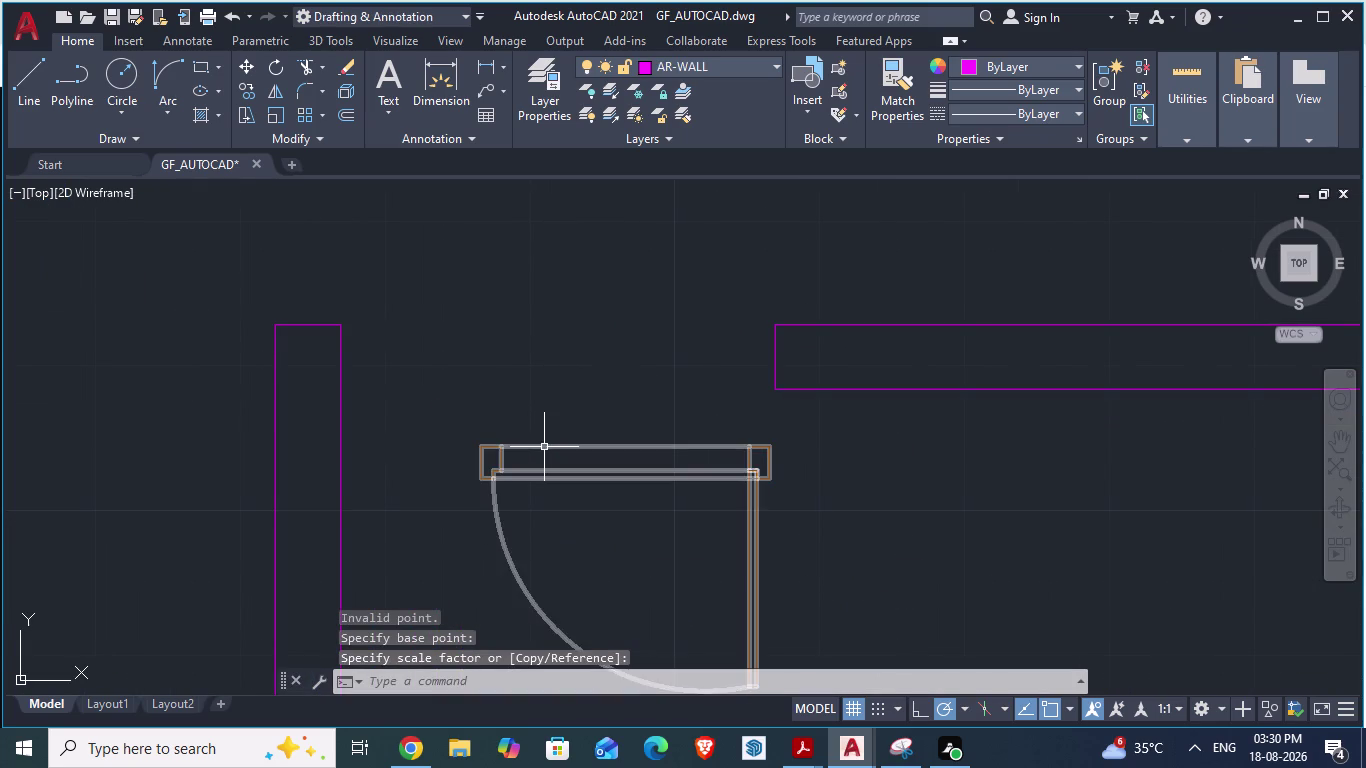